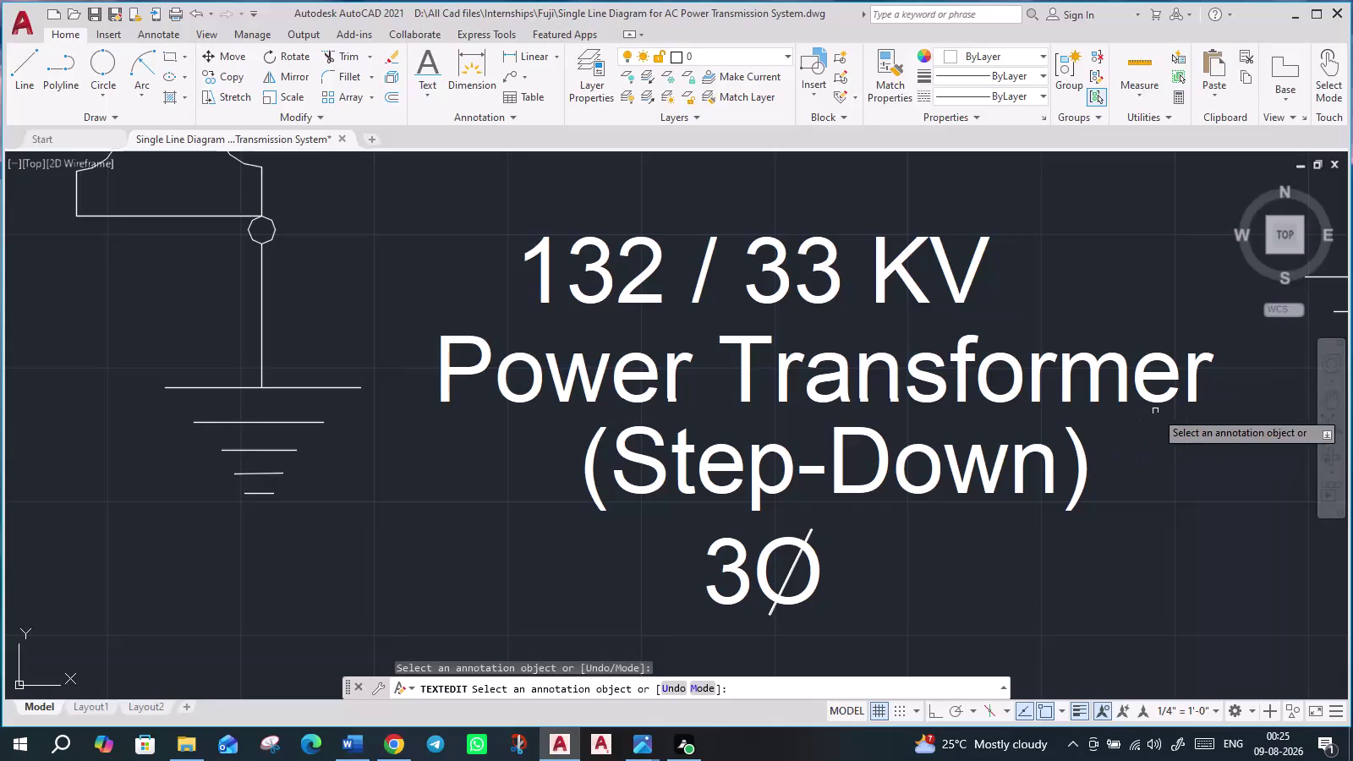
Exit text editing and zoom and pan onto the spare '11/132 KV Power Transformer' label.
scroll(down, 3)
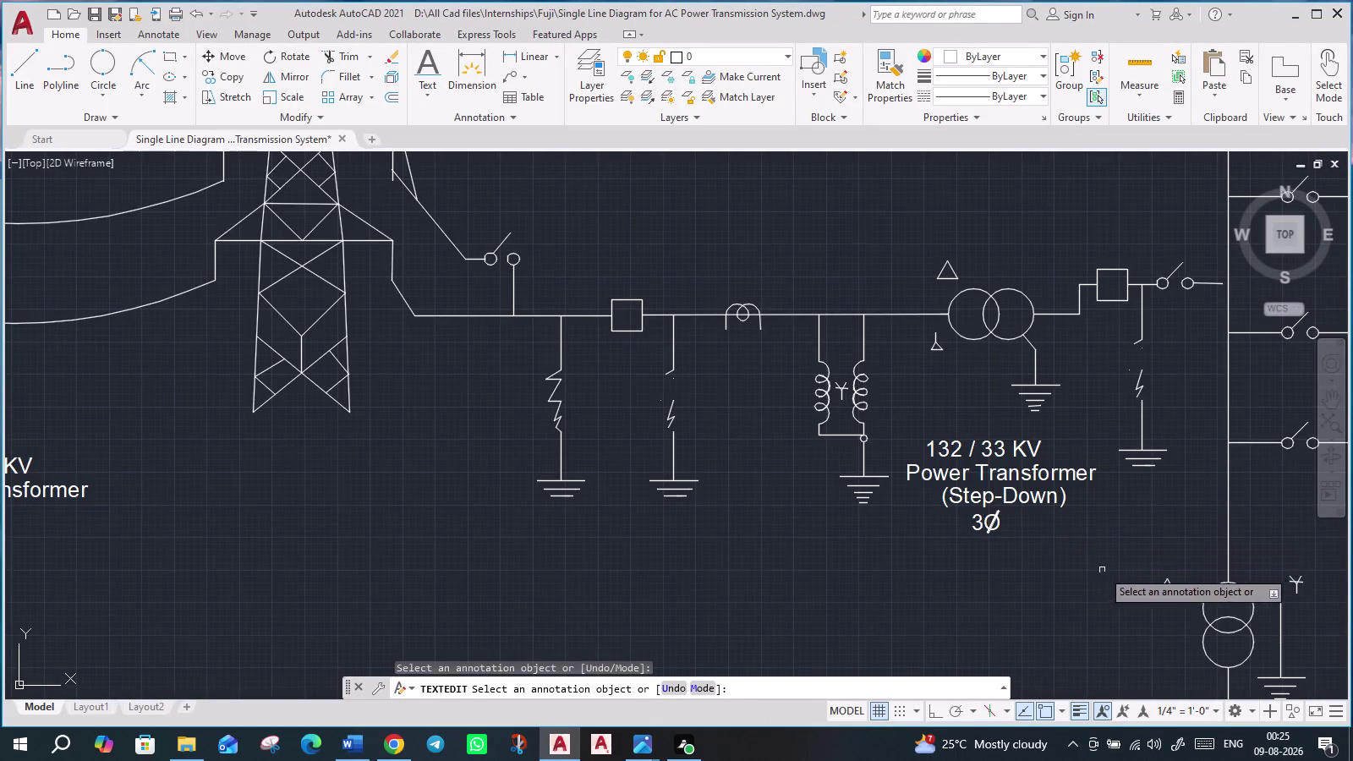
scroll(down, 3)
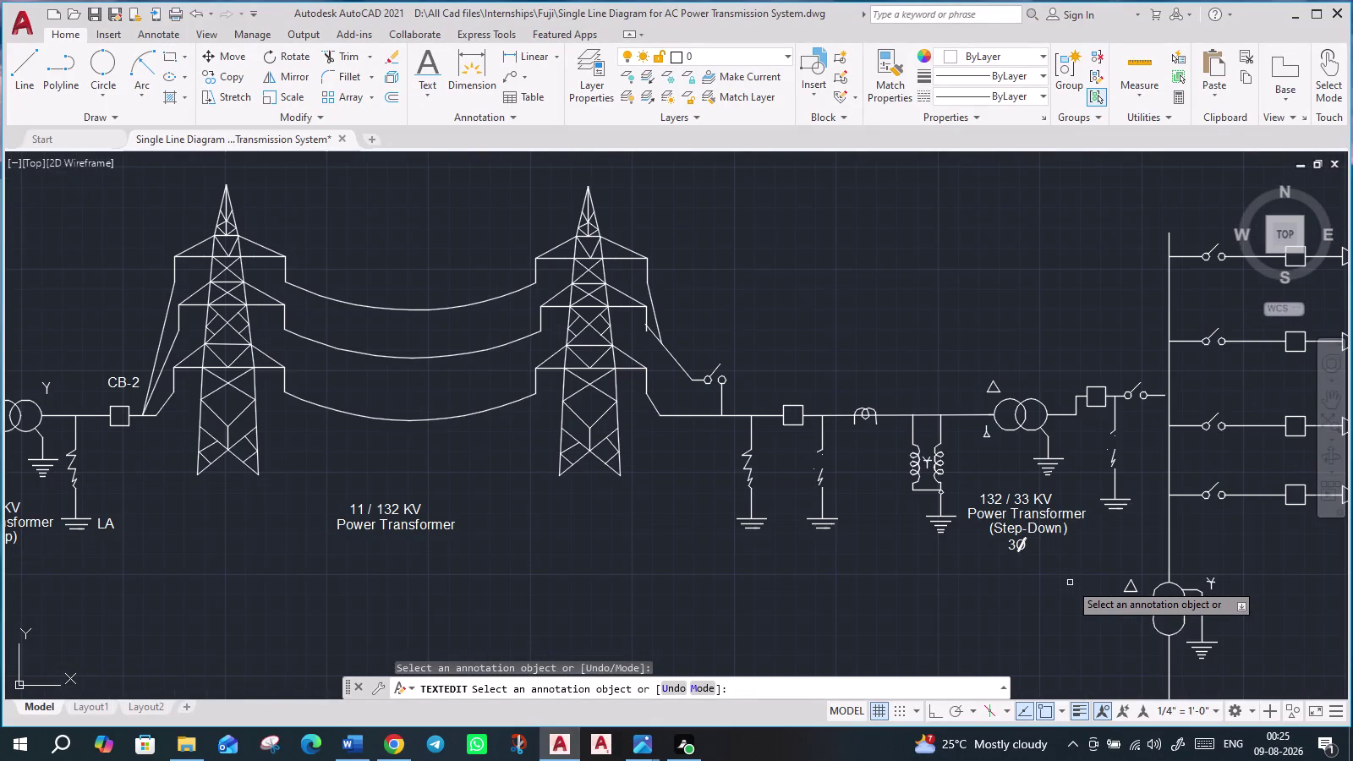
middle_drag(1067, 583, 995, 599)
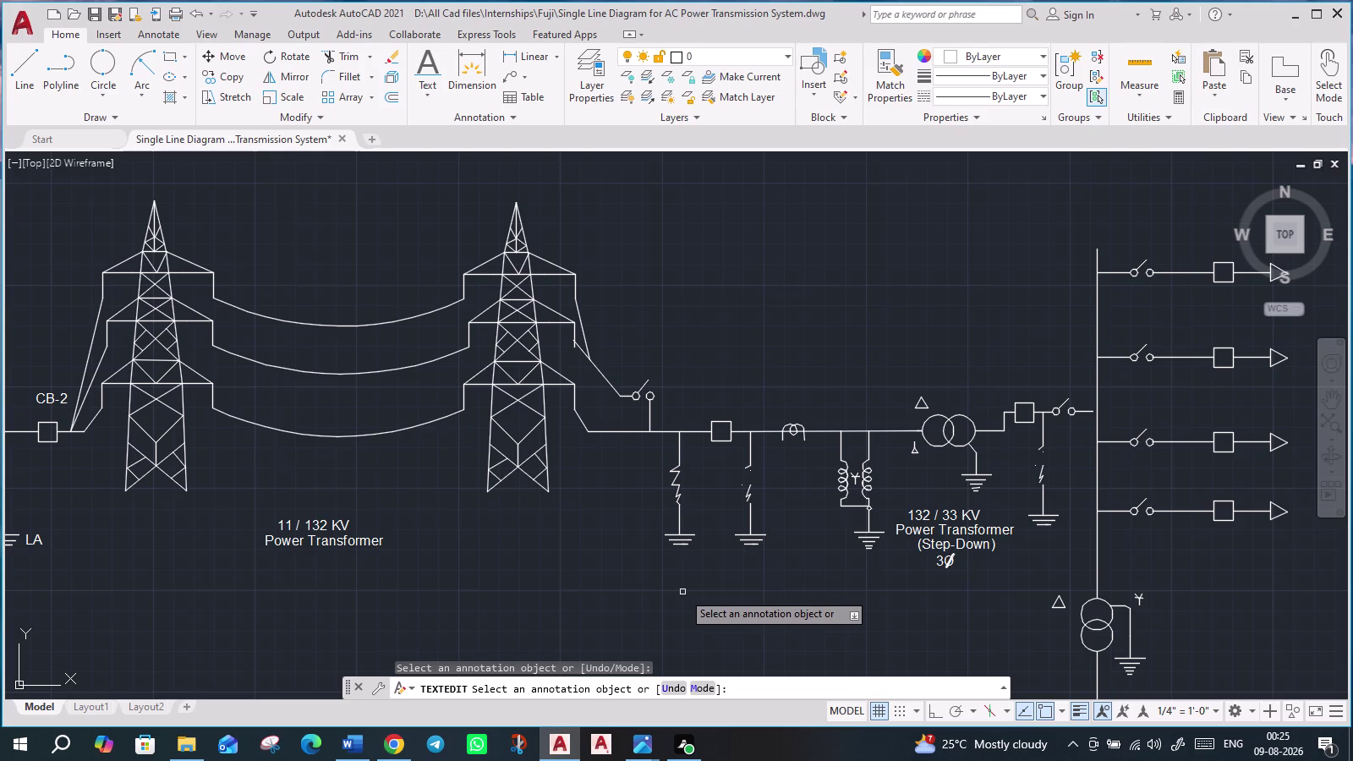
key(Escape)
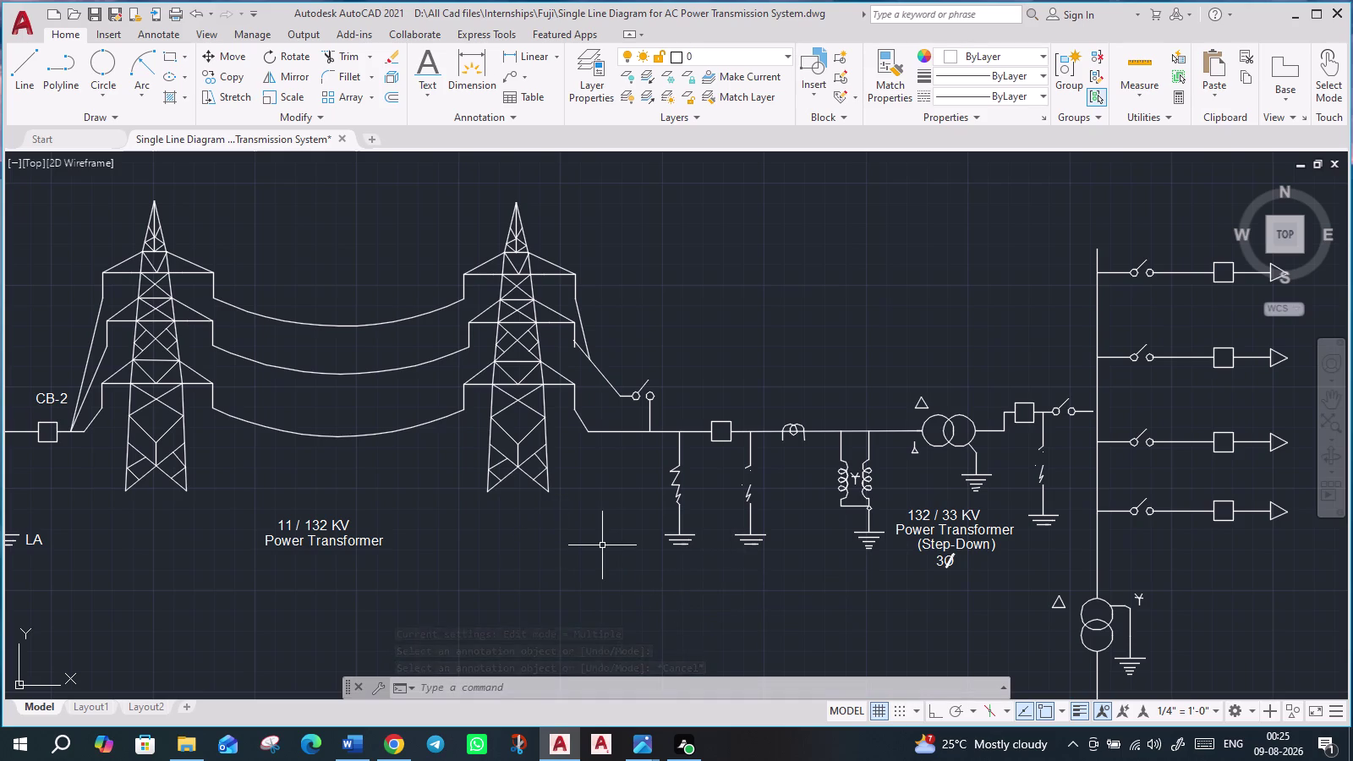
scroll(down, 3)
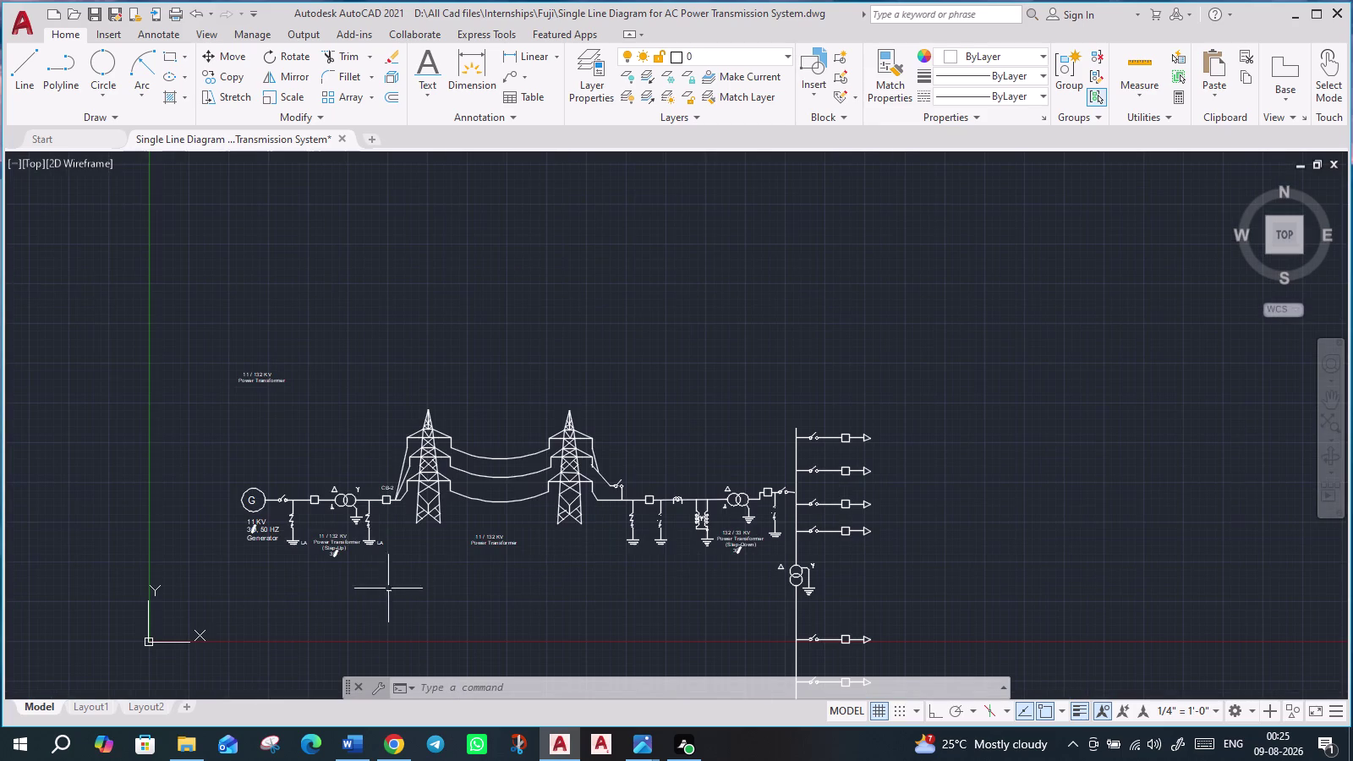
middle_drag(327, 454, 466, 485)
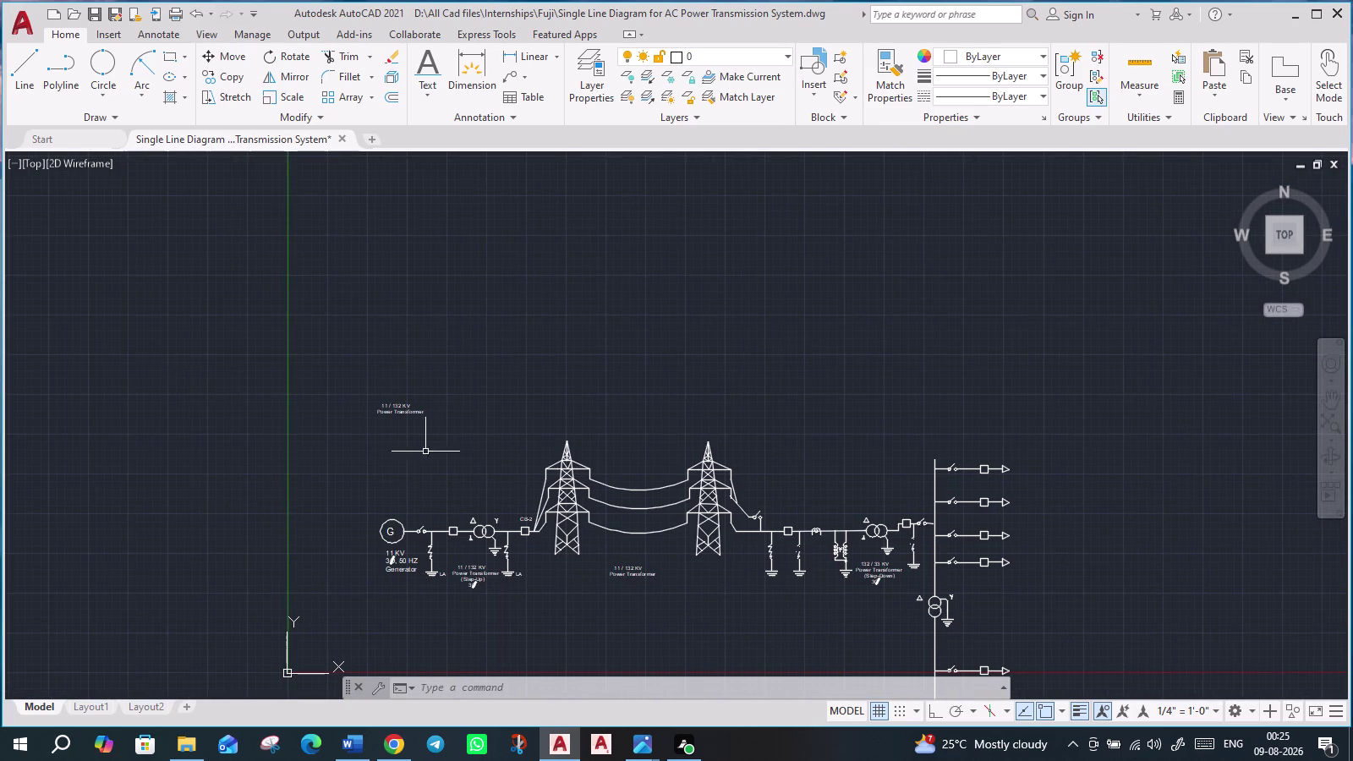
middle_drag(479, 475, 568, 481)
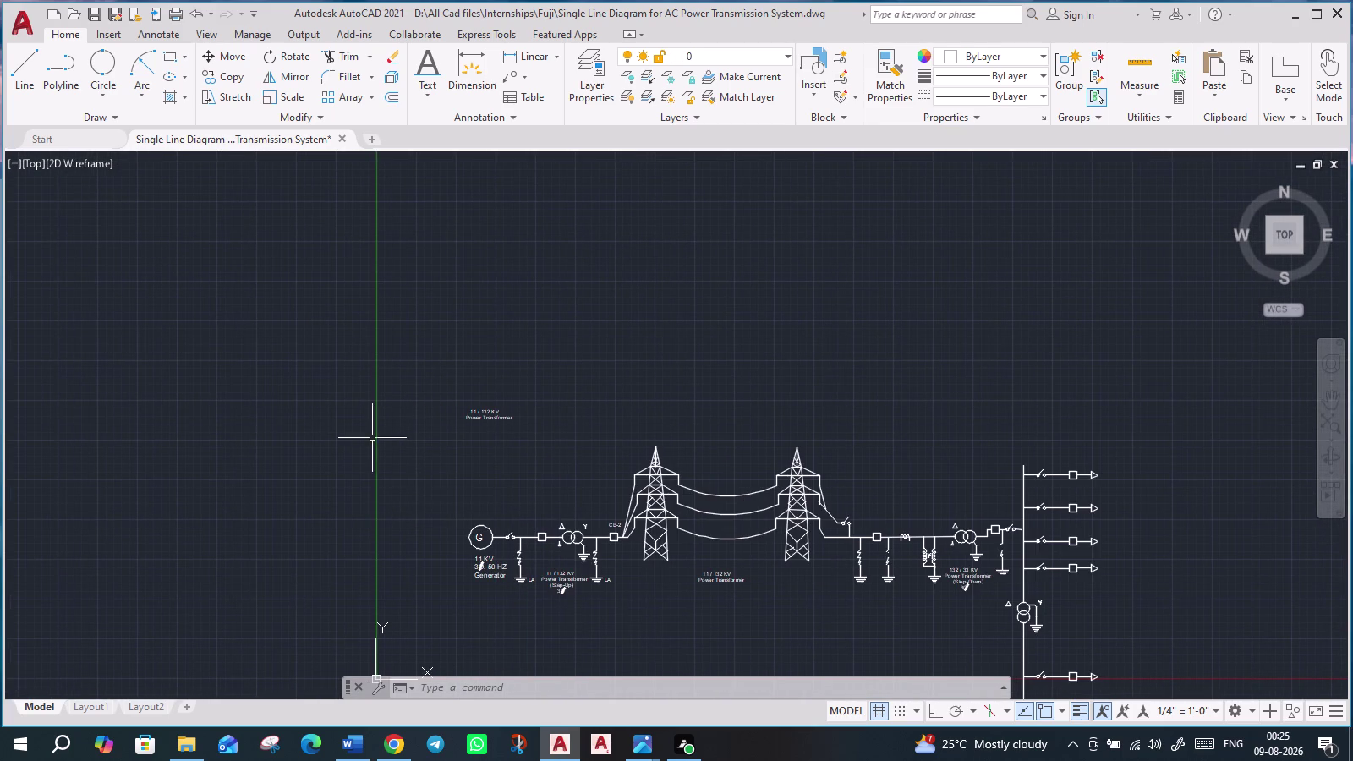
scroll(up, 3)
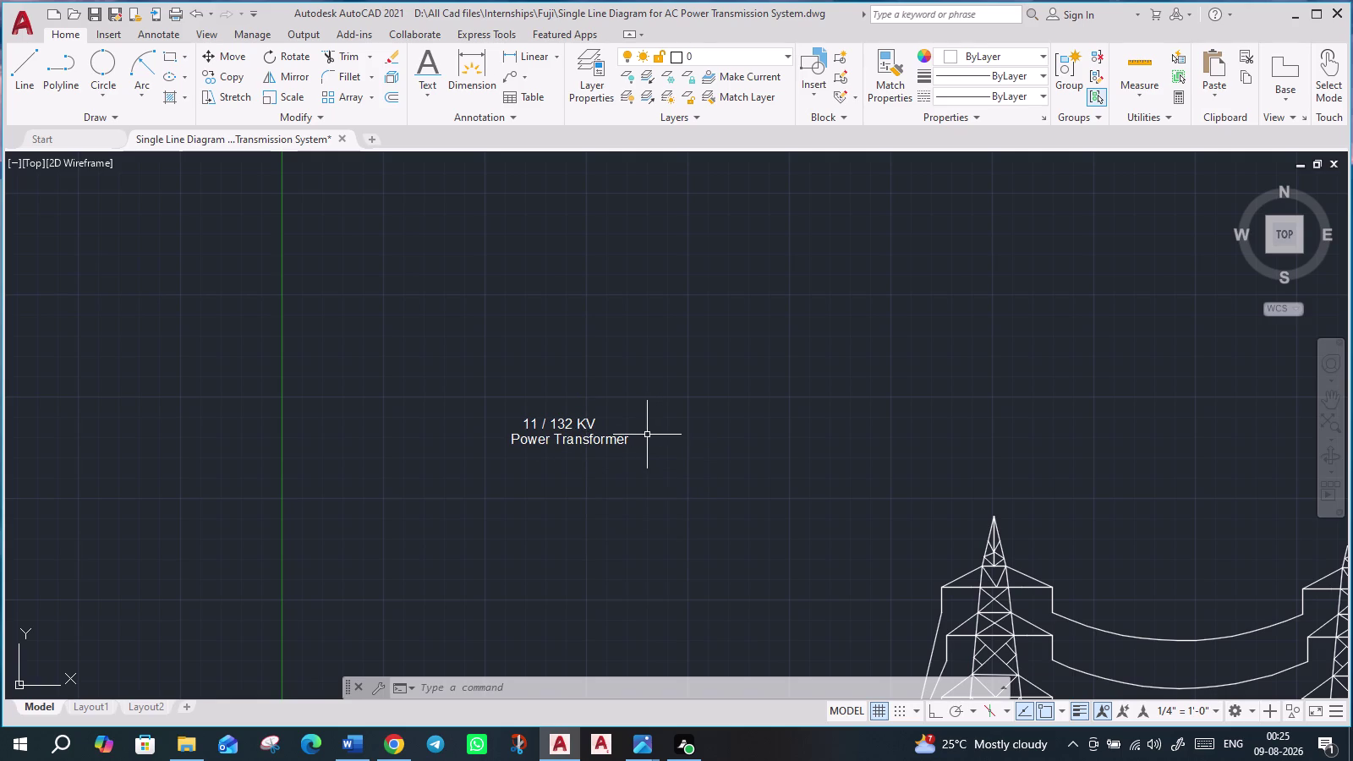
scroll(up, 3)
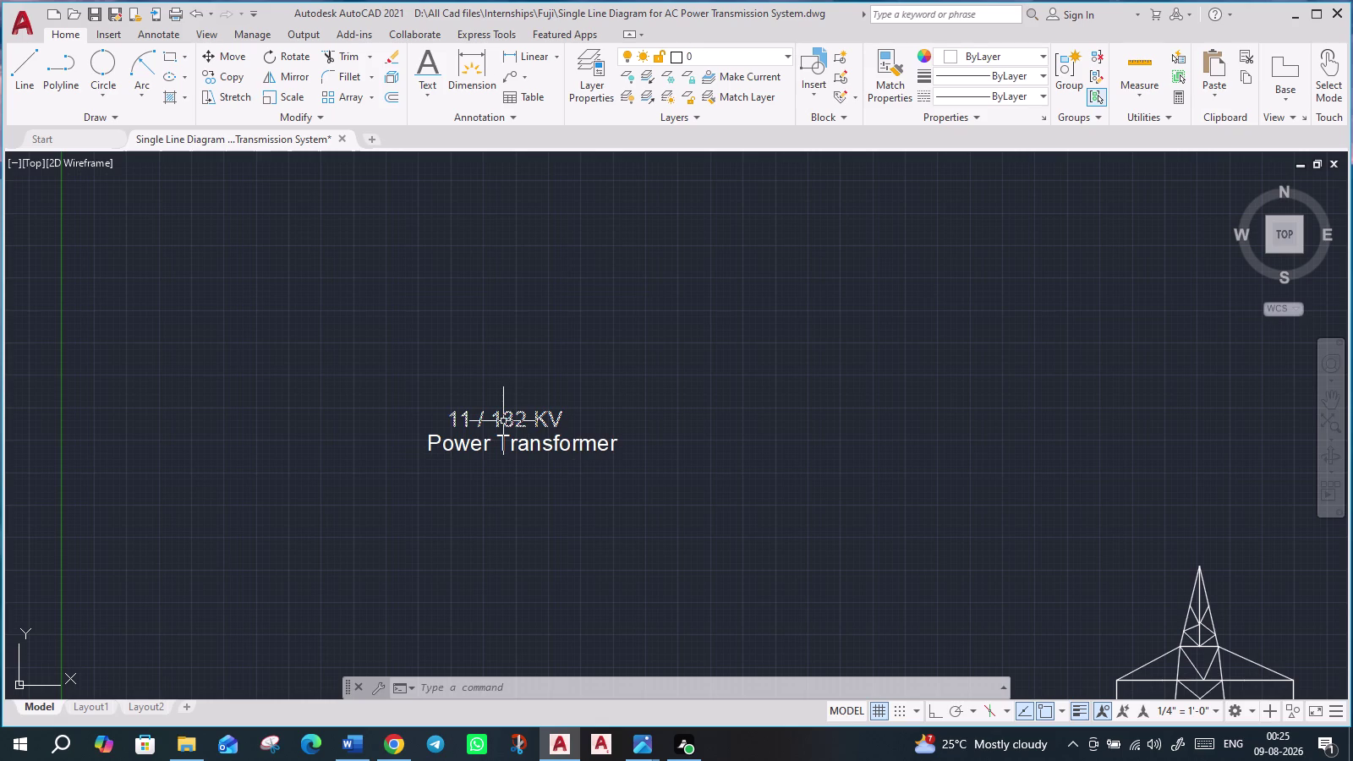
Change the label's first line to 'GENERATION'.
double_click(503, 421)
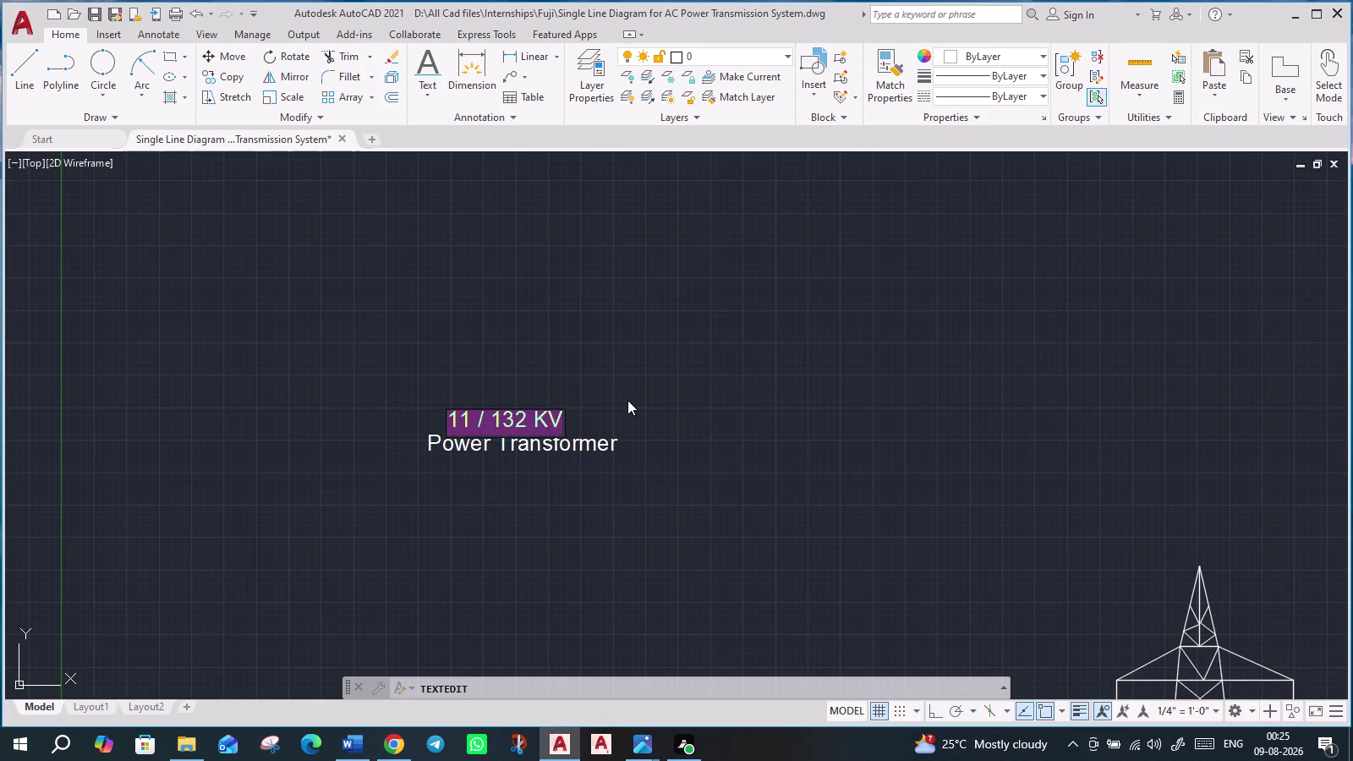
text(ENERA)
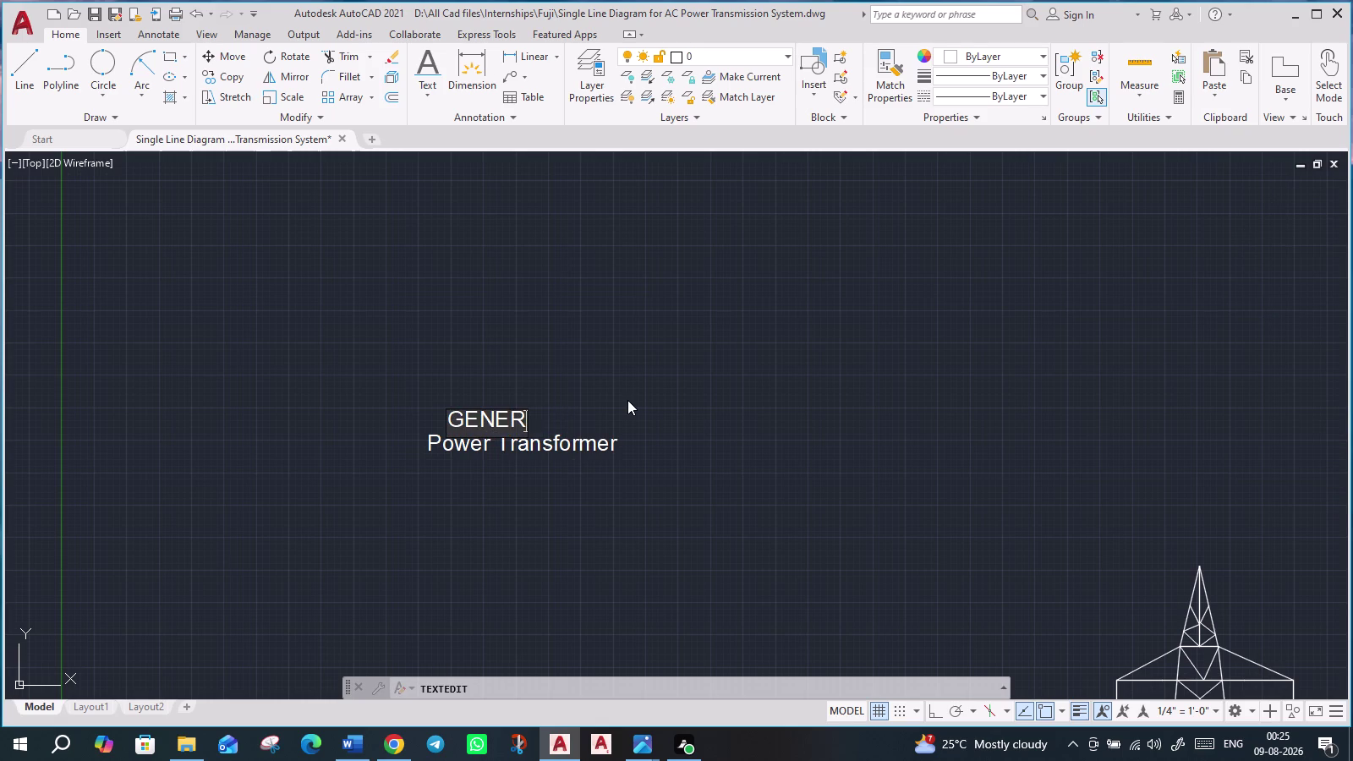
text(TION)
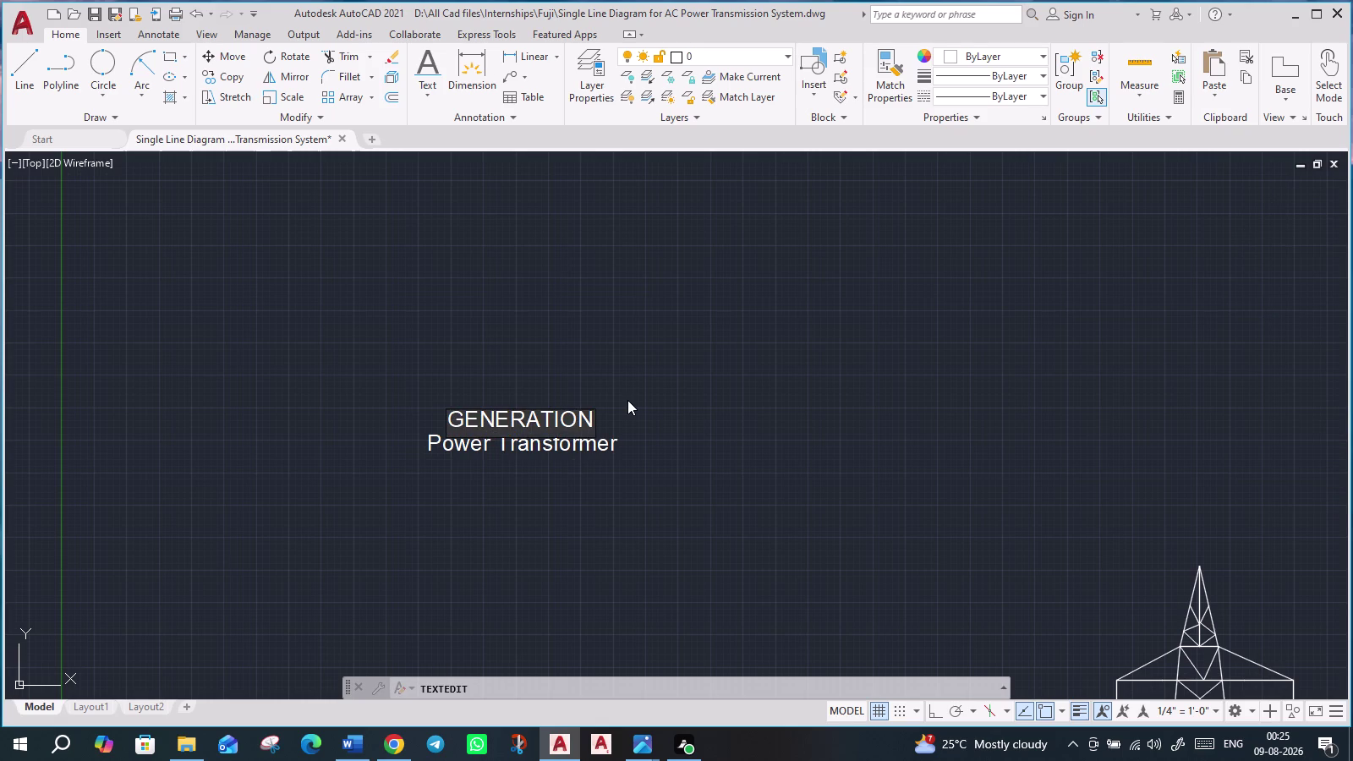
click(545, 449)
Replace 'Power Transformer' on the second line with '11 KV'.
double_click(549, 445)
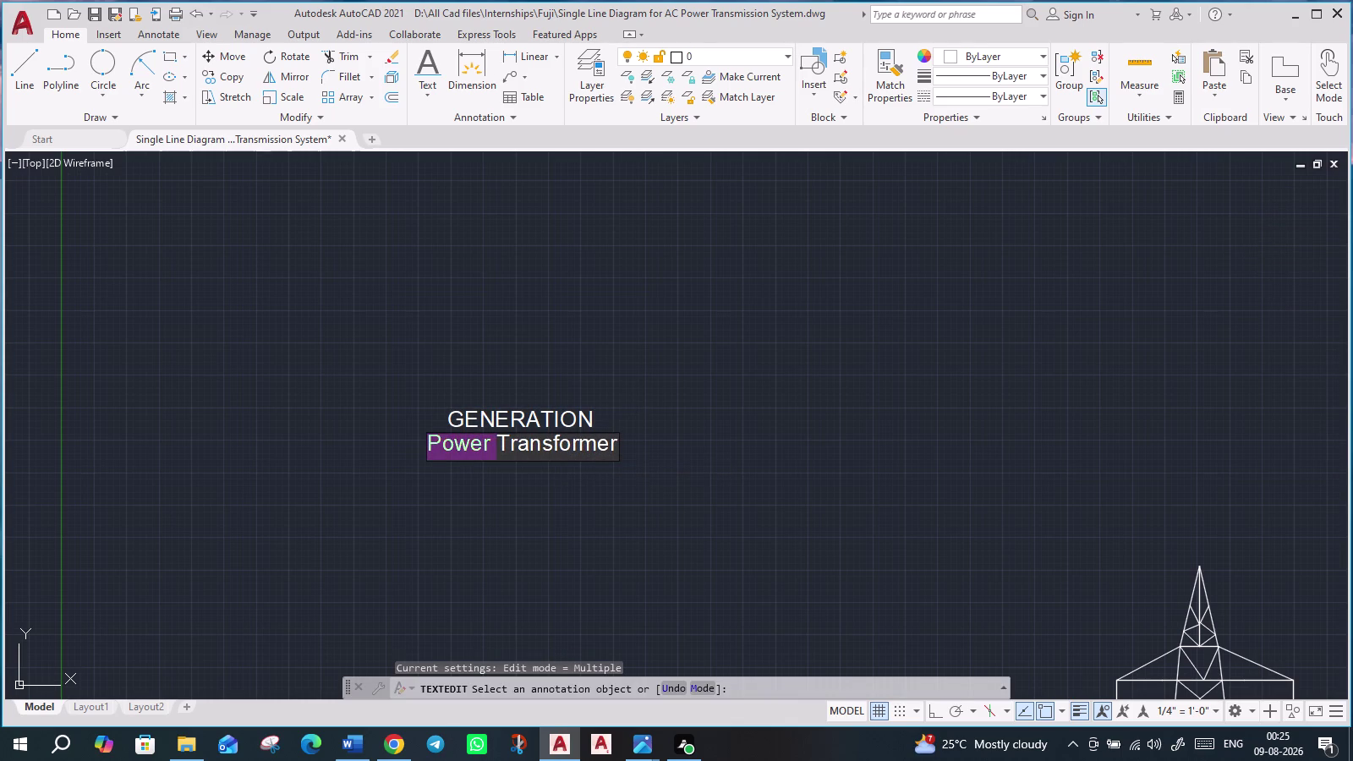
double_click(565, 447)
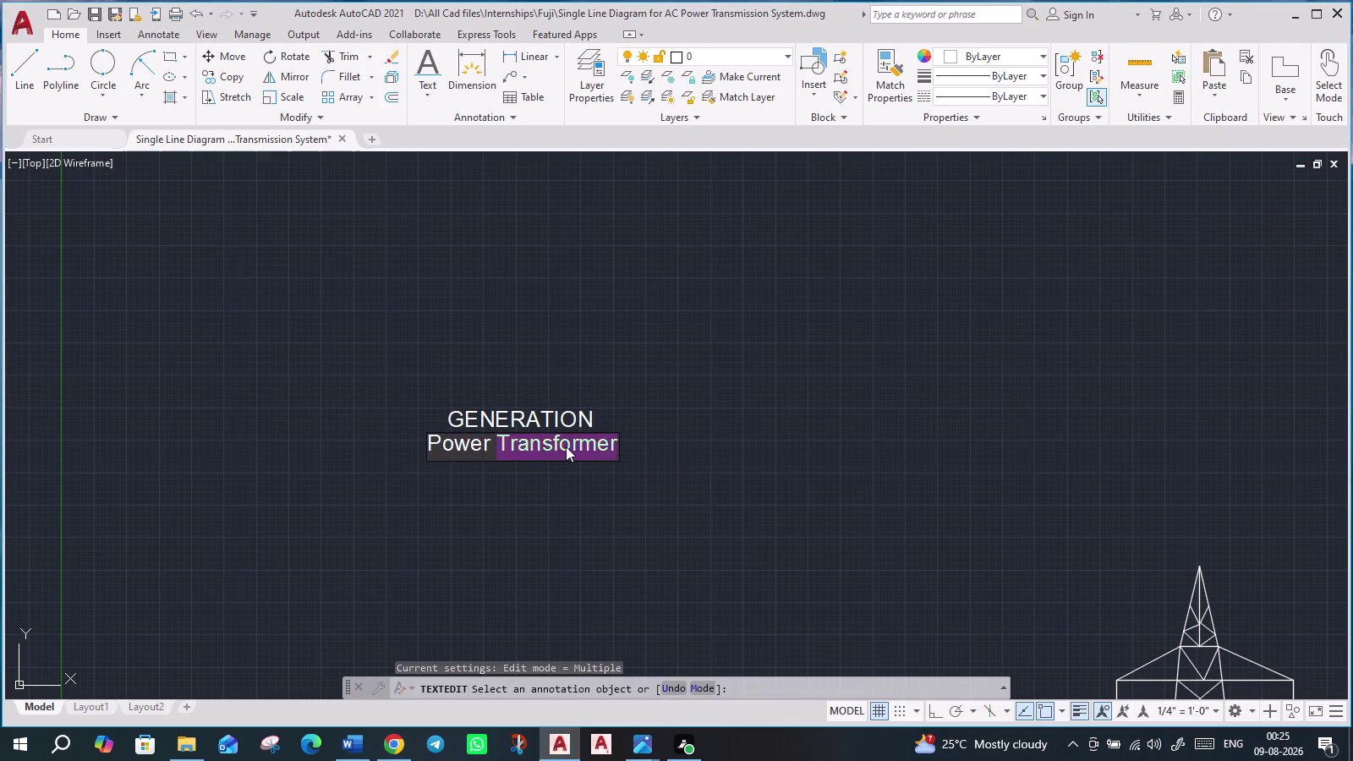
key(BackSpace)
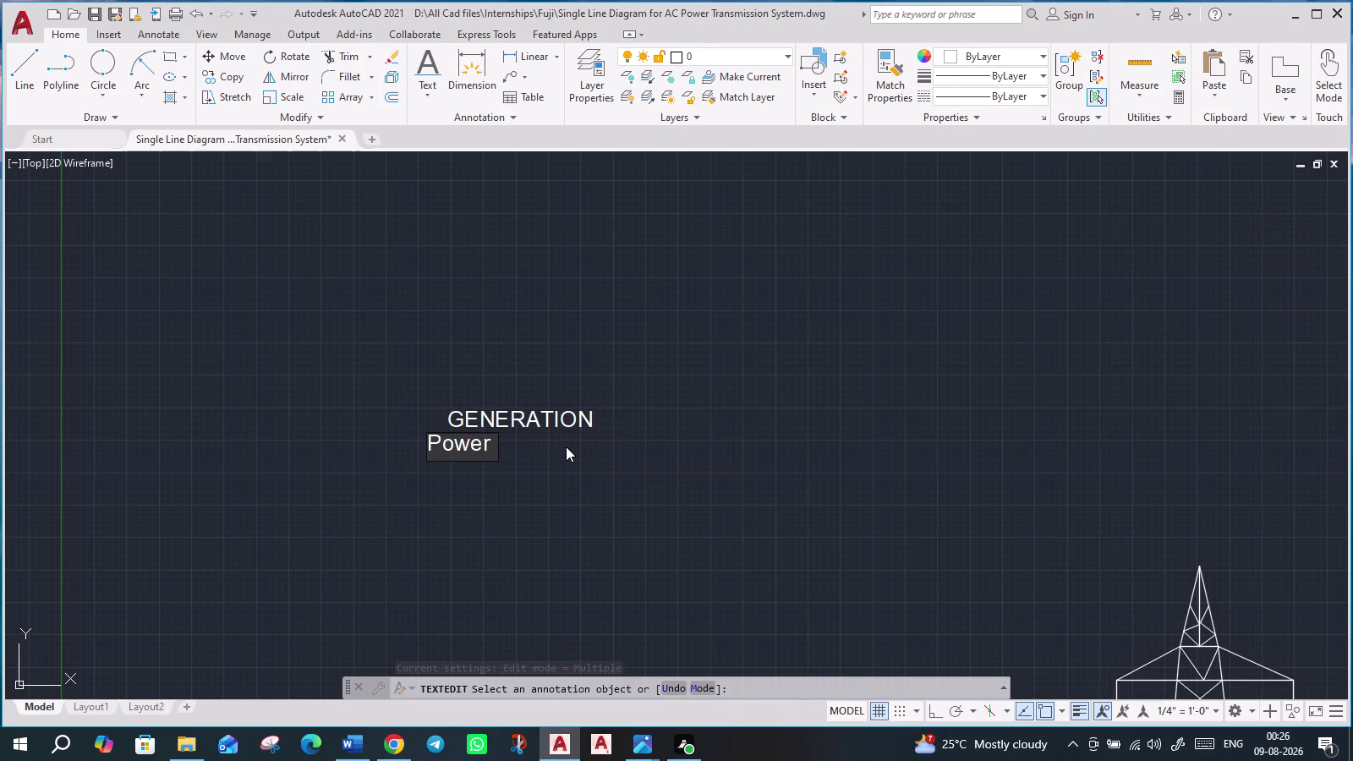
key(BackSpace)
key(BackSpace)
key(BackSpace)
key(BackSpace)
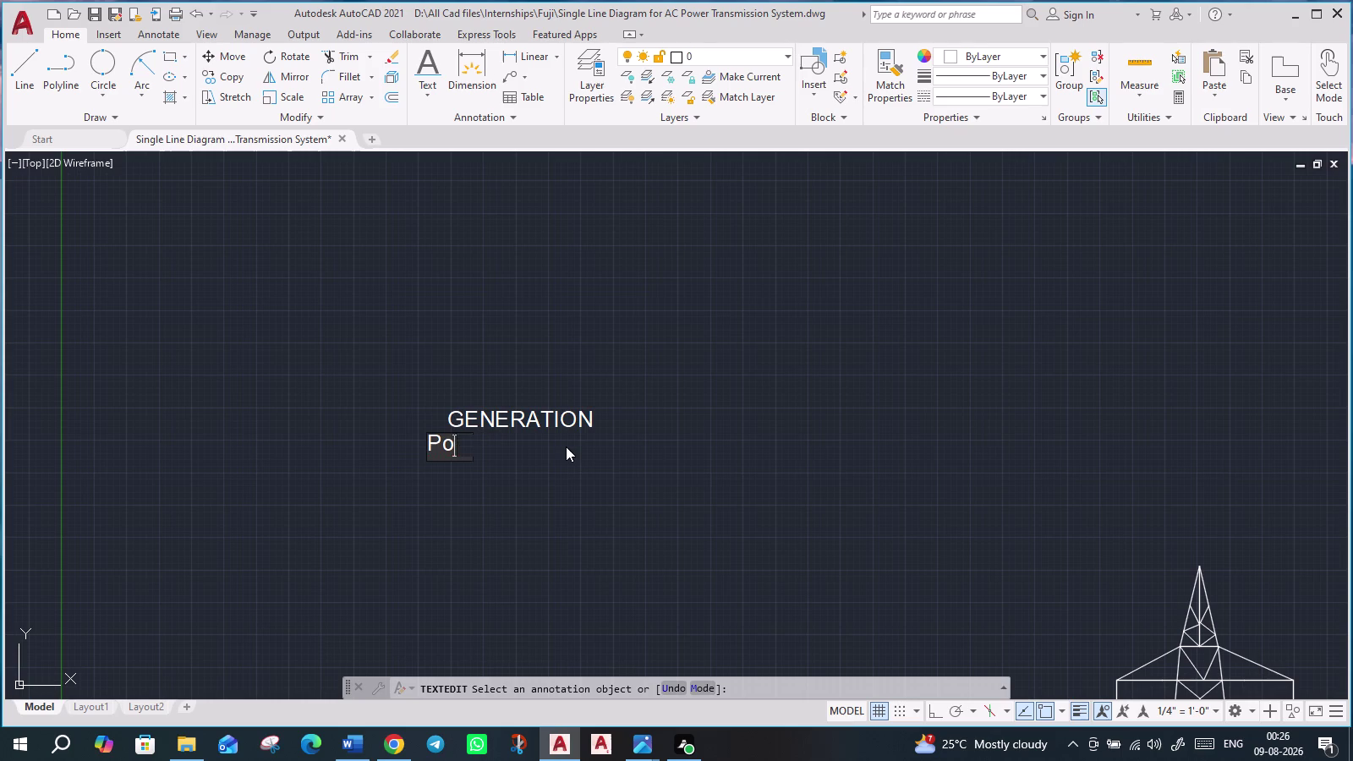
key(BackSpace)
key(BackSpace)
text(11K)
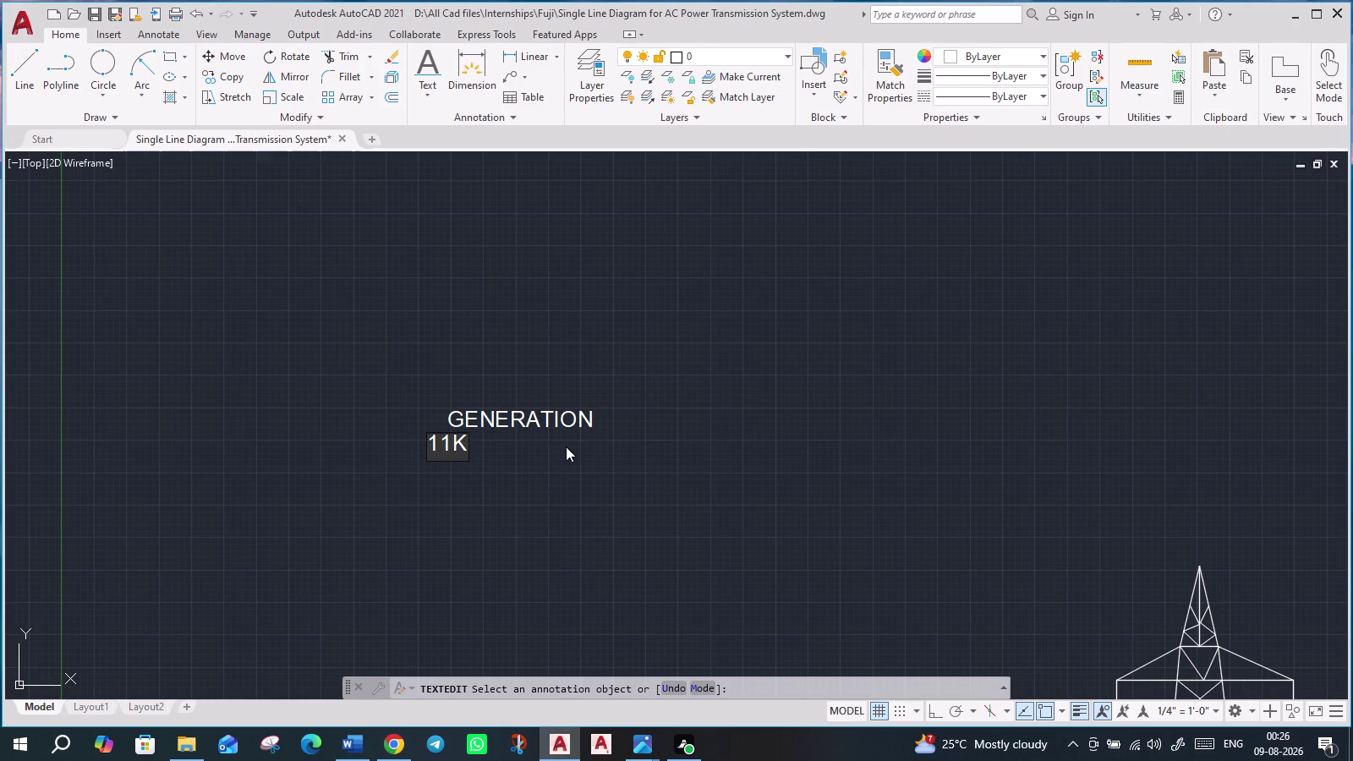
text(V)
key(Left)
key(Left)
key(Left)
key(Right)
key(space)
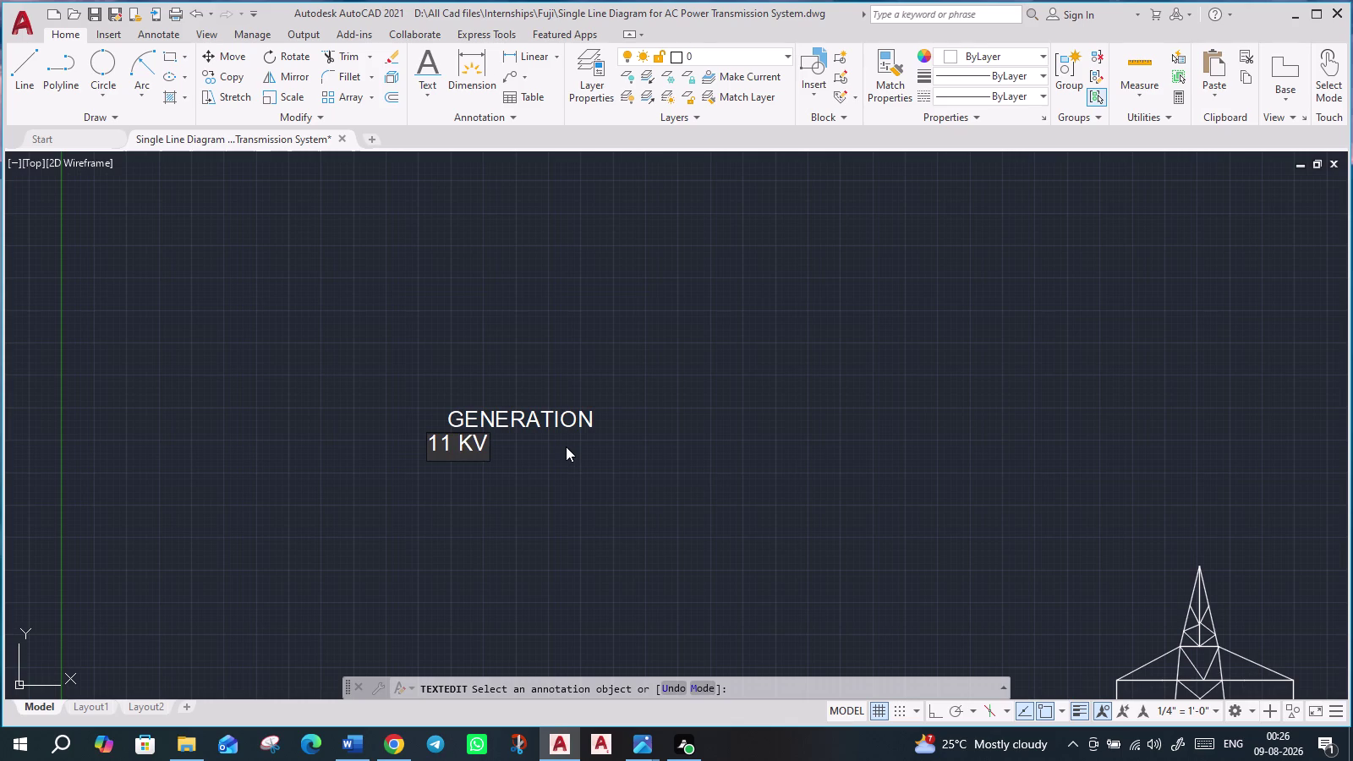
Confirm the 11 KV edit, leave text editing and select the 11 KV text.
key(Return)
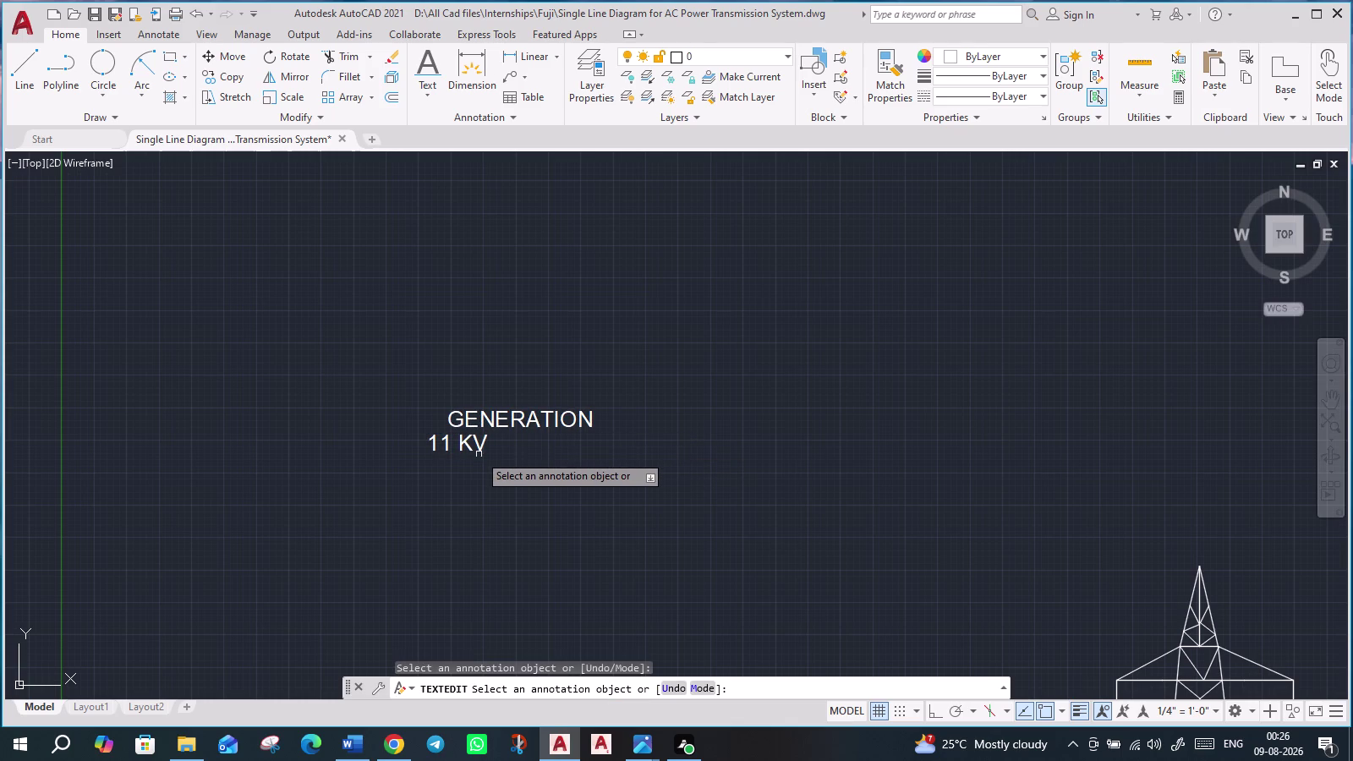
click(481, 447)
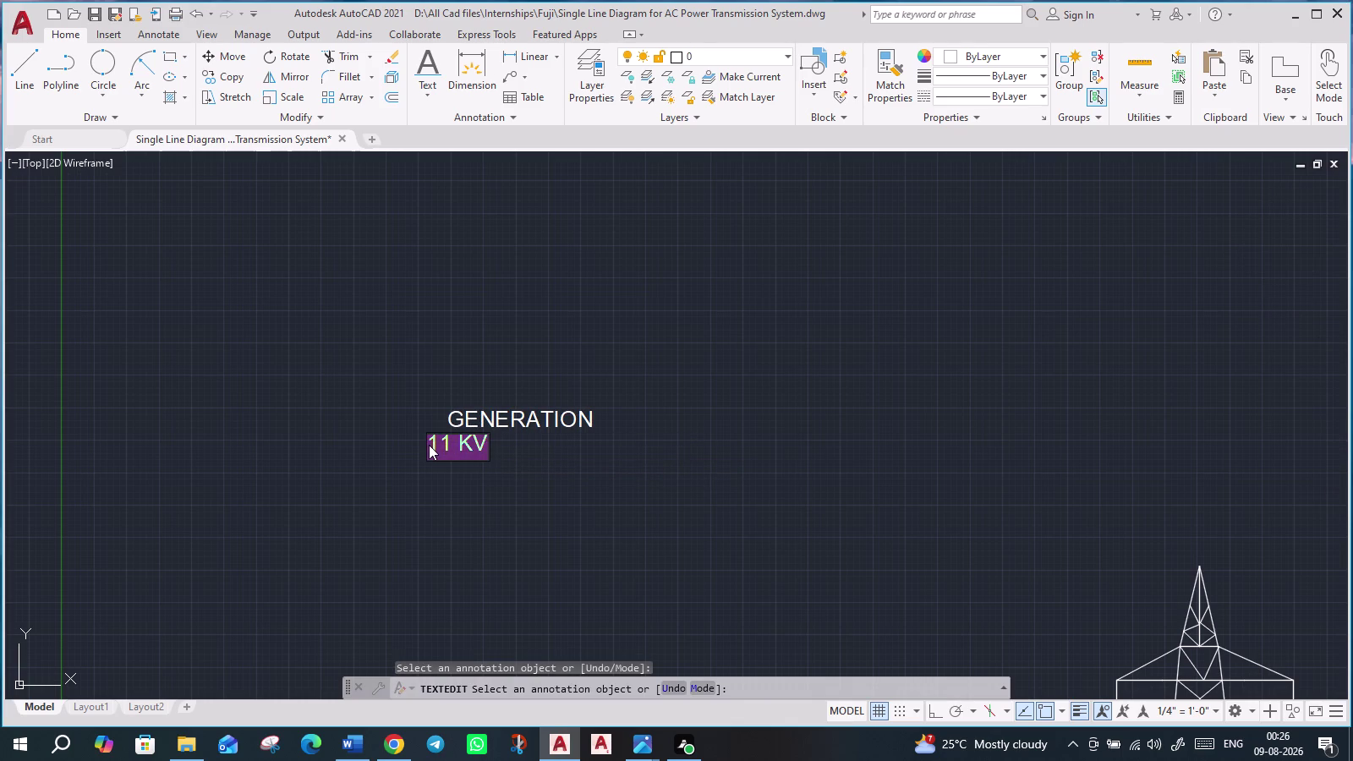
key(Escape)
key(Escape)
click(443, 438)
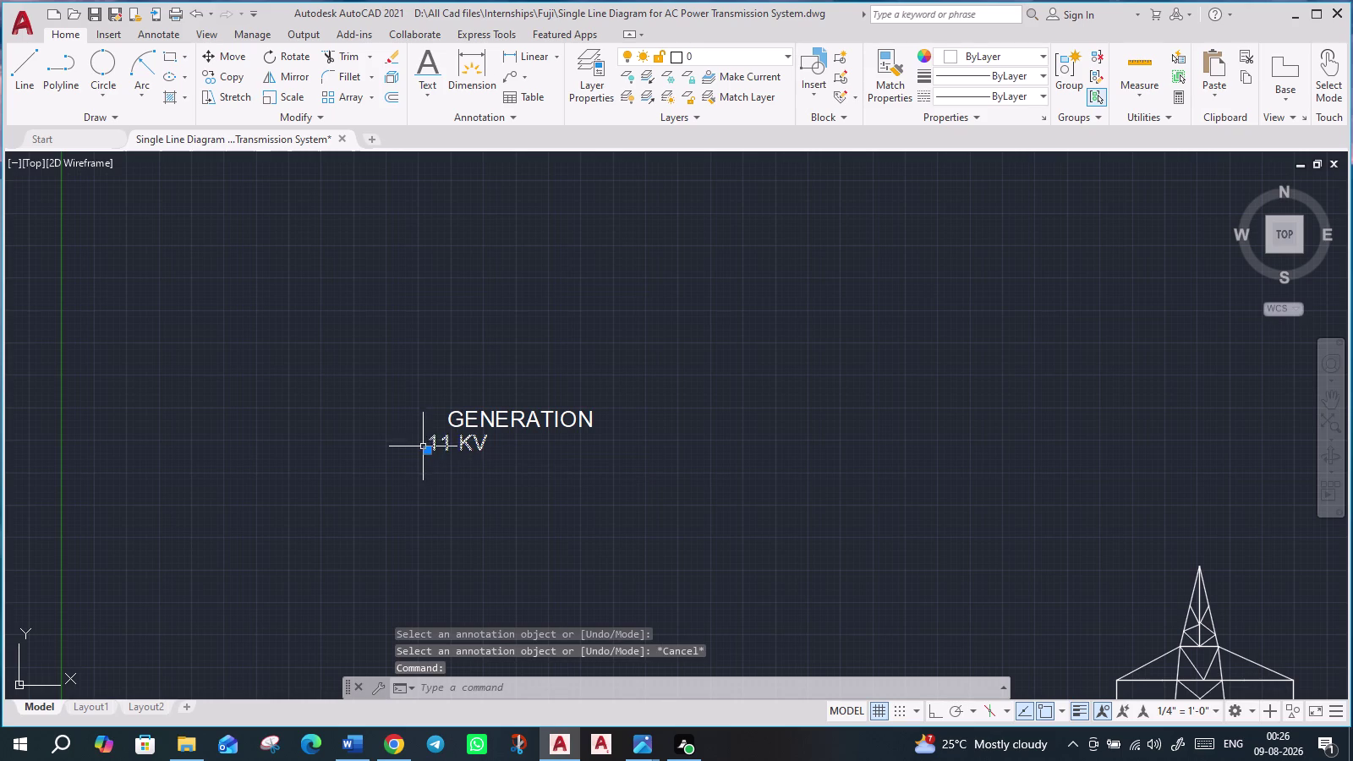
Centre the 11 KV line under GENERATION and window-select both label lines.
click(426, 449)
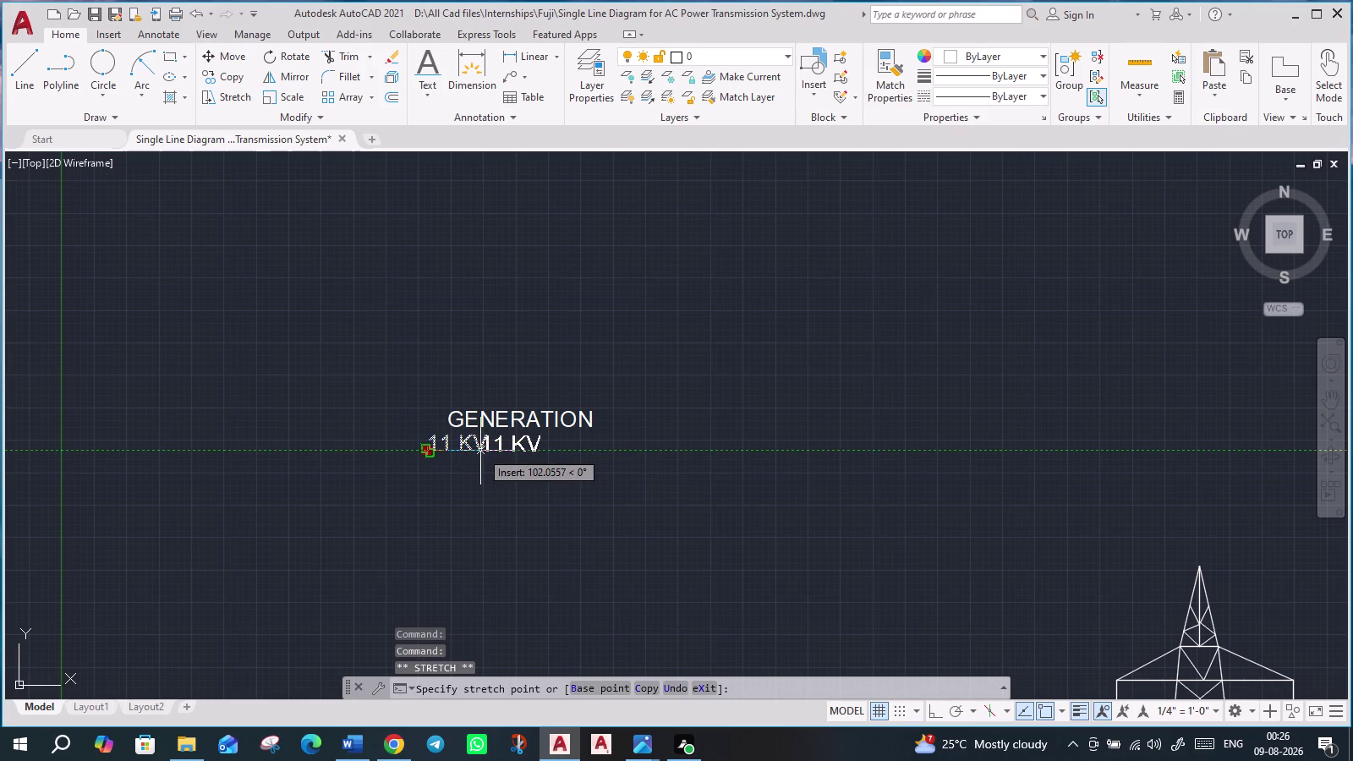
click(481, 450)
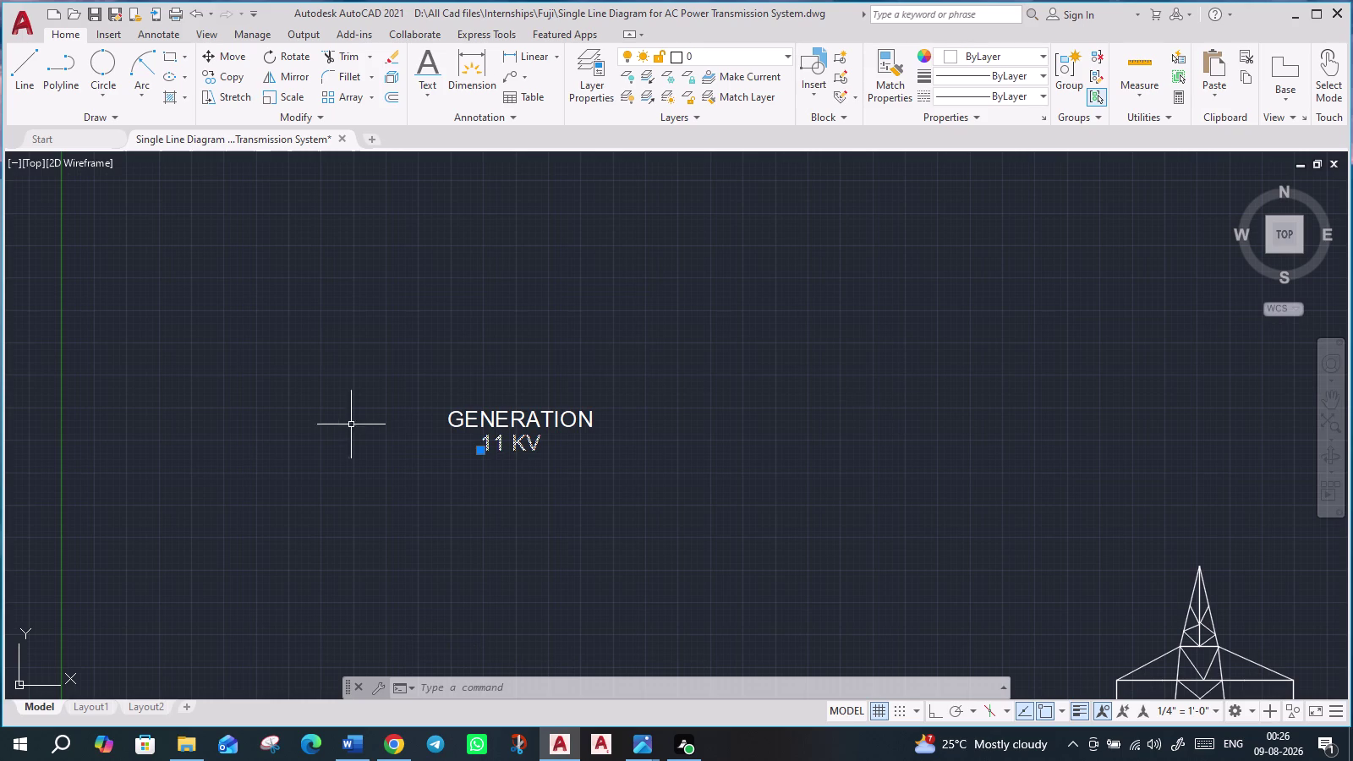
key(Escape)
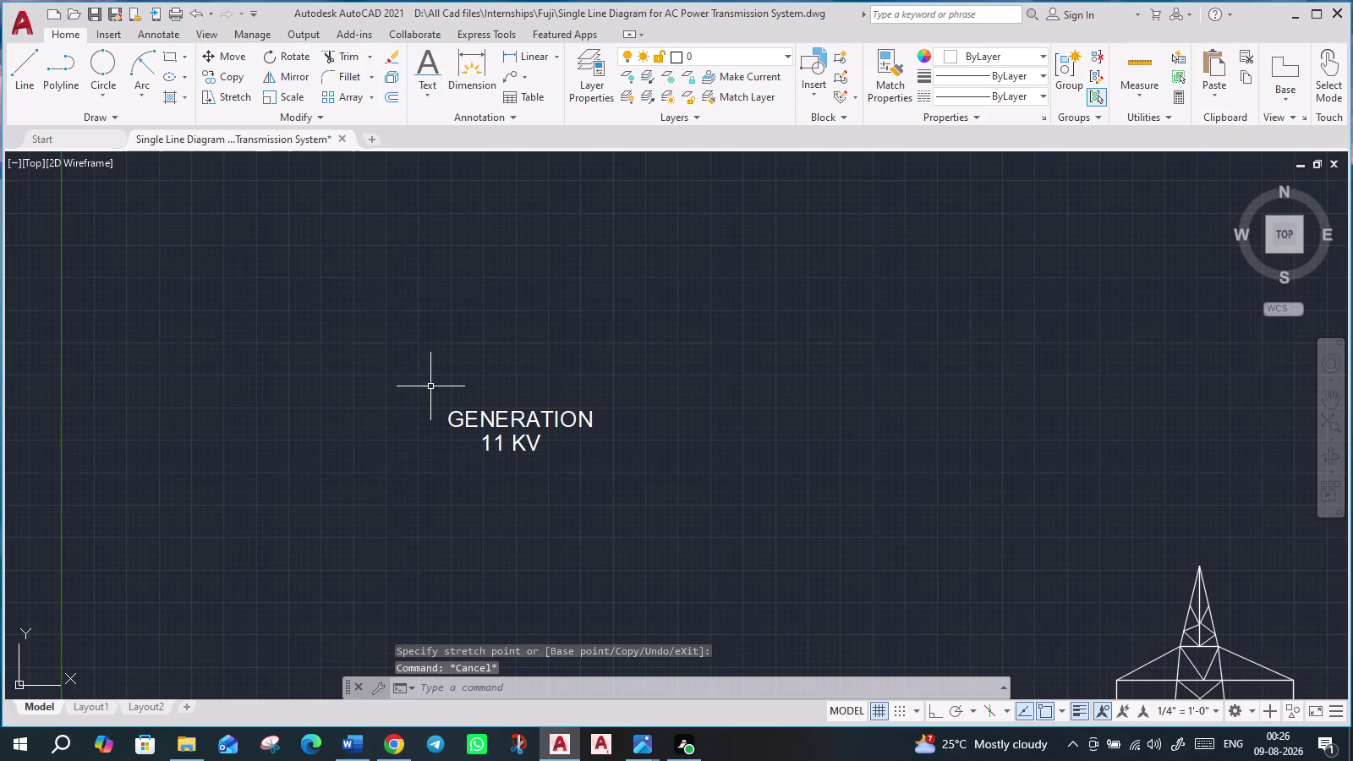
click(432, 390)
click(624, 469)
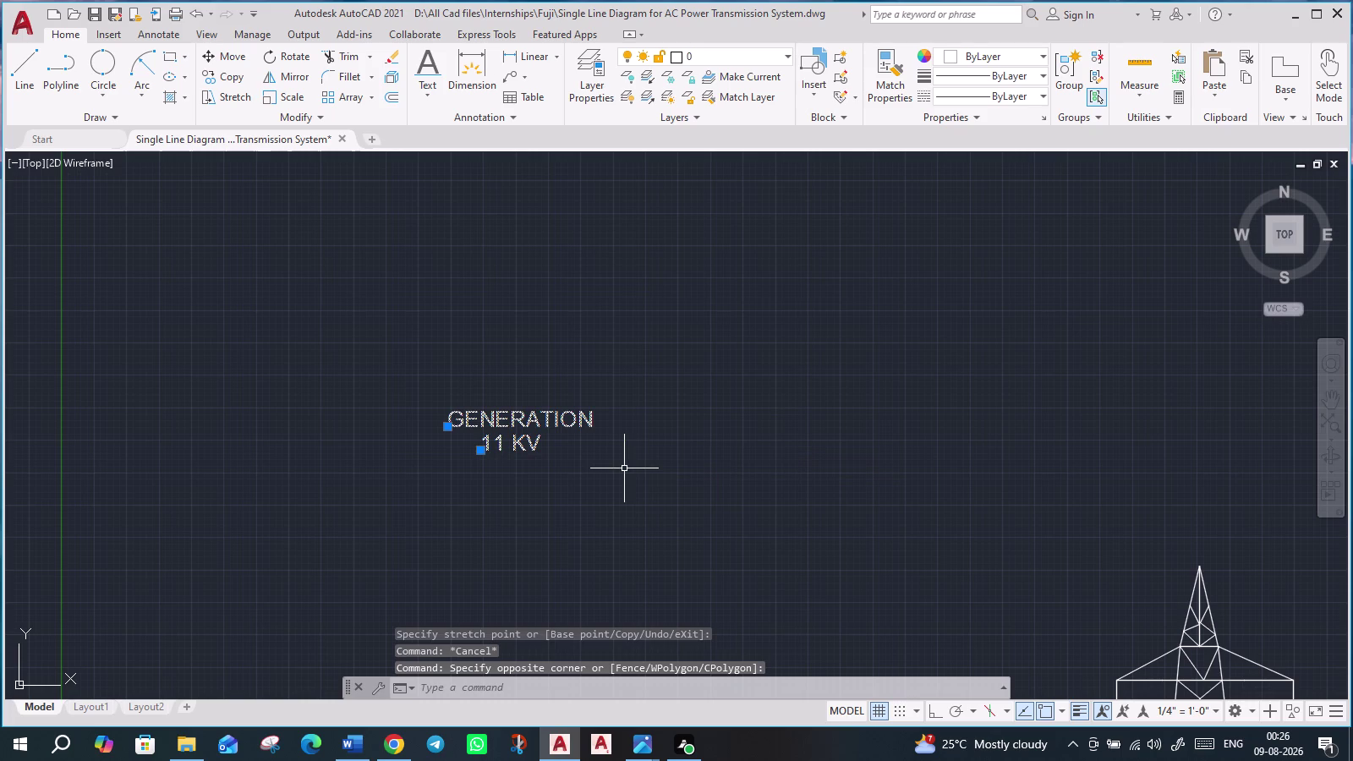
Copy the GENERATION 11 KV label four times in a horizontal row with Ortho on.
text(CO)
key(Return)
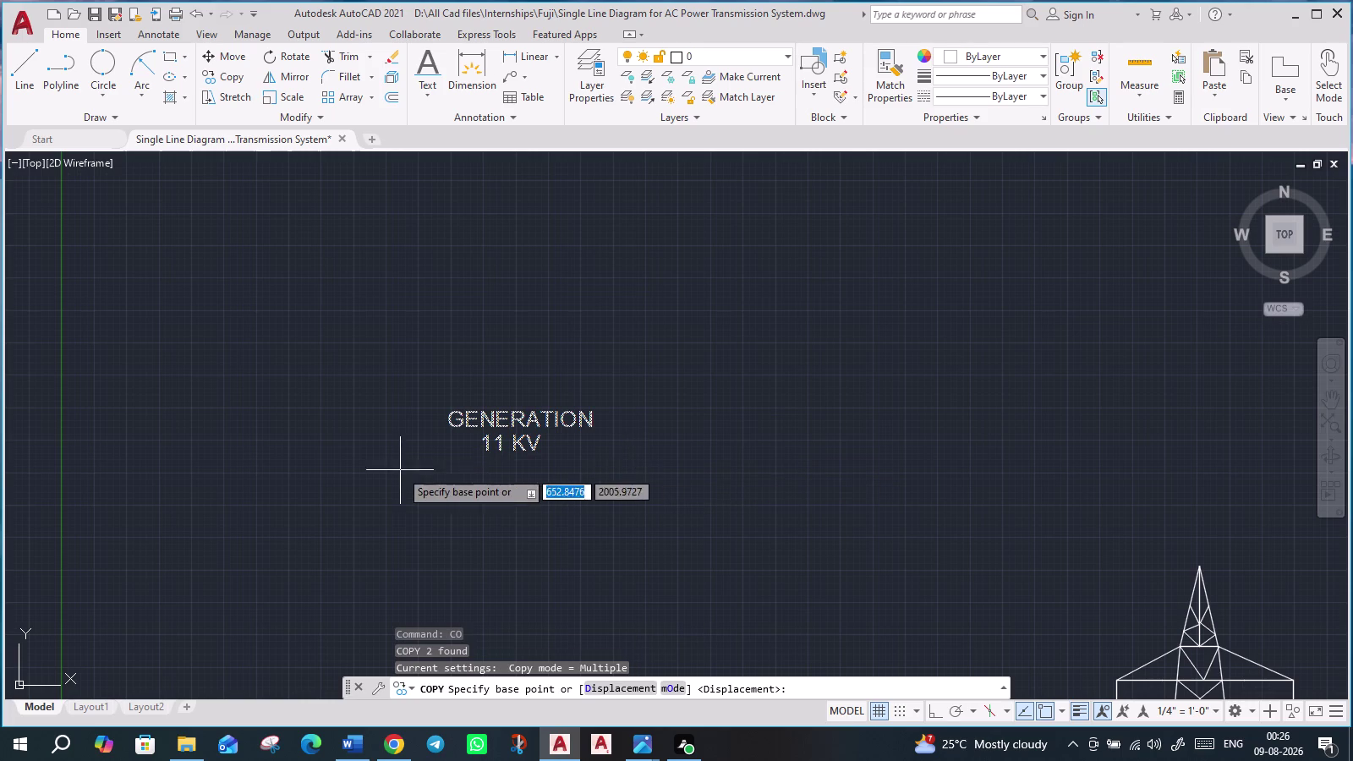
click(444, 413)
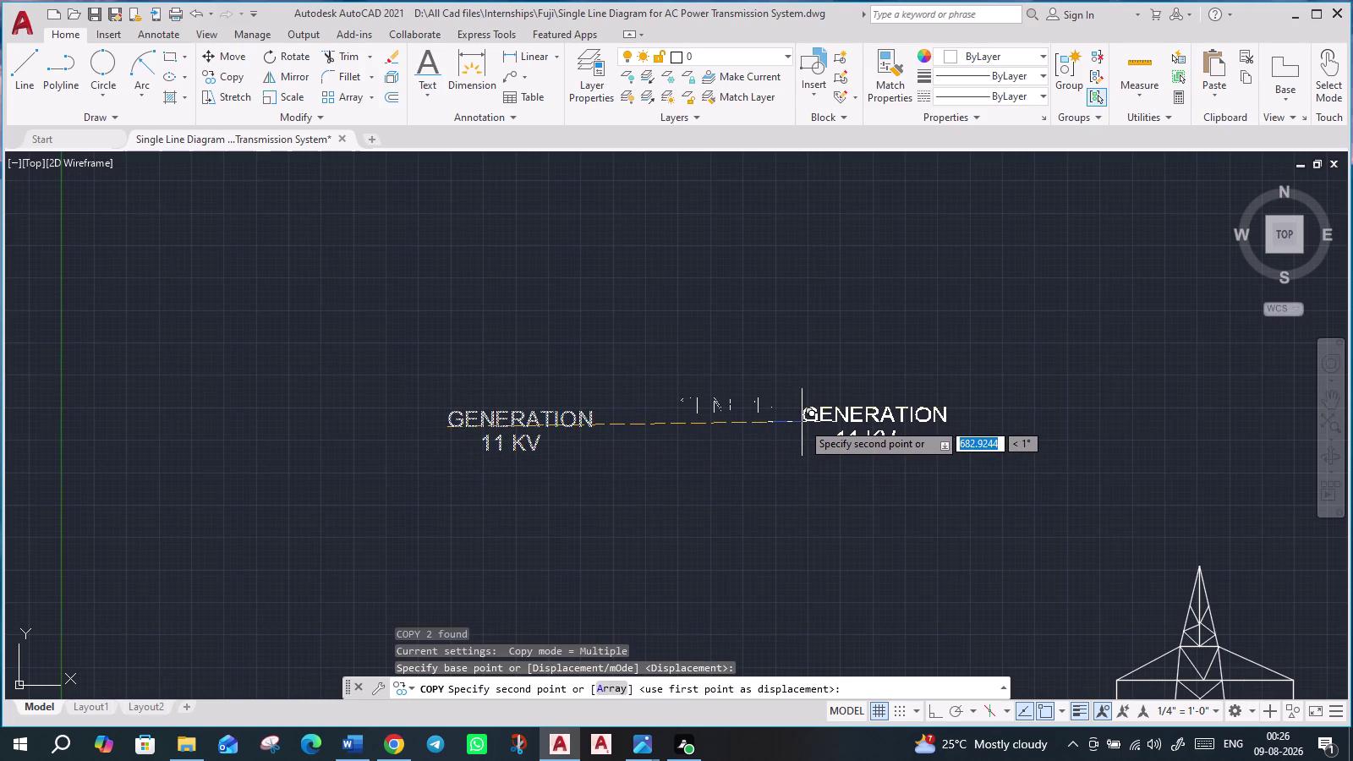
scroll(down, 3)
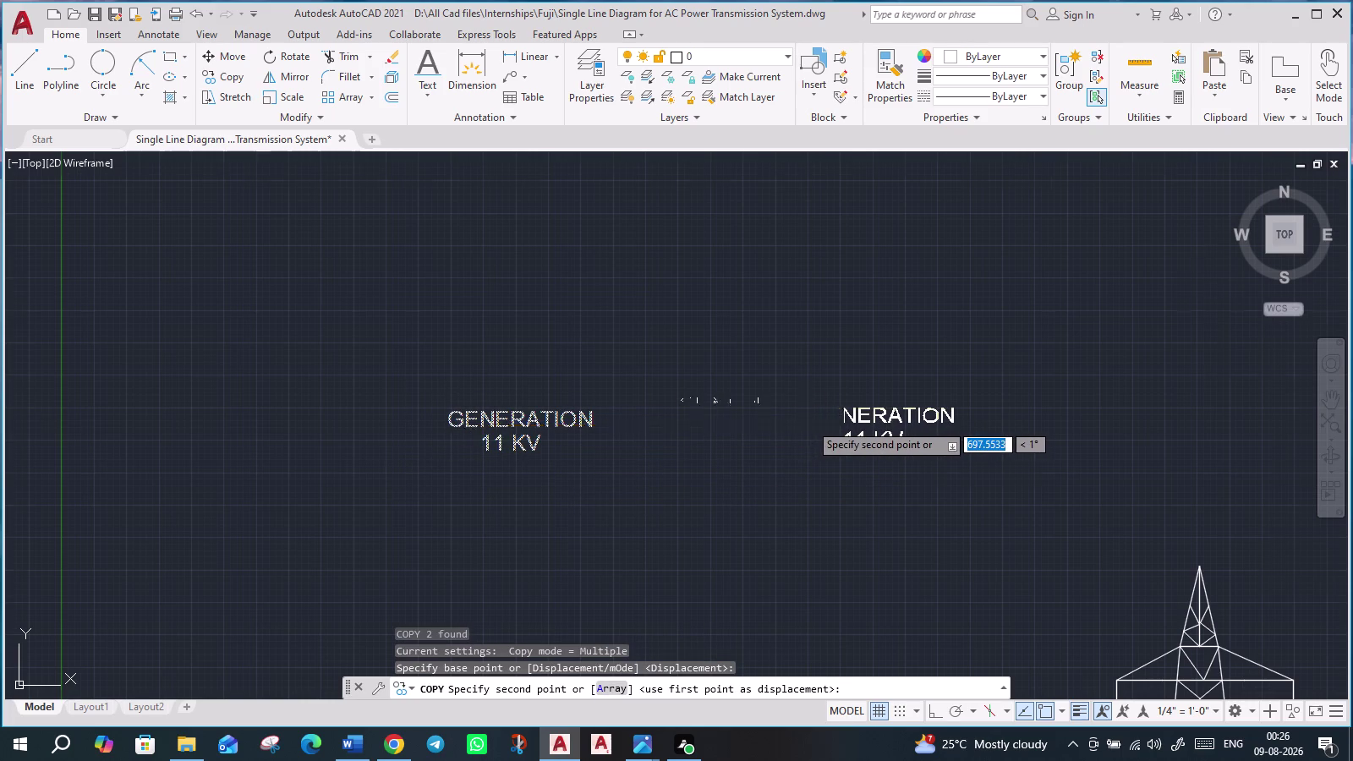
scroll(down, 3)
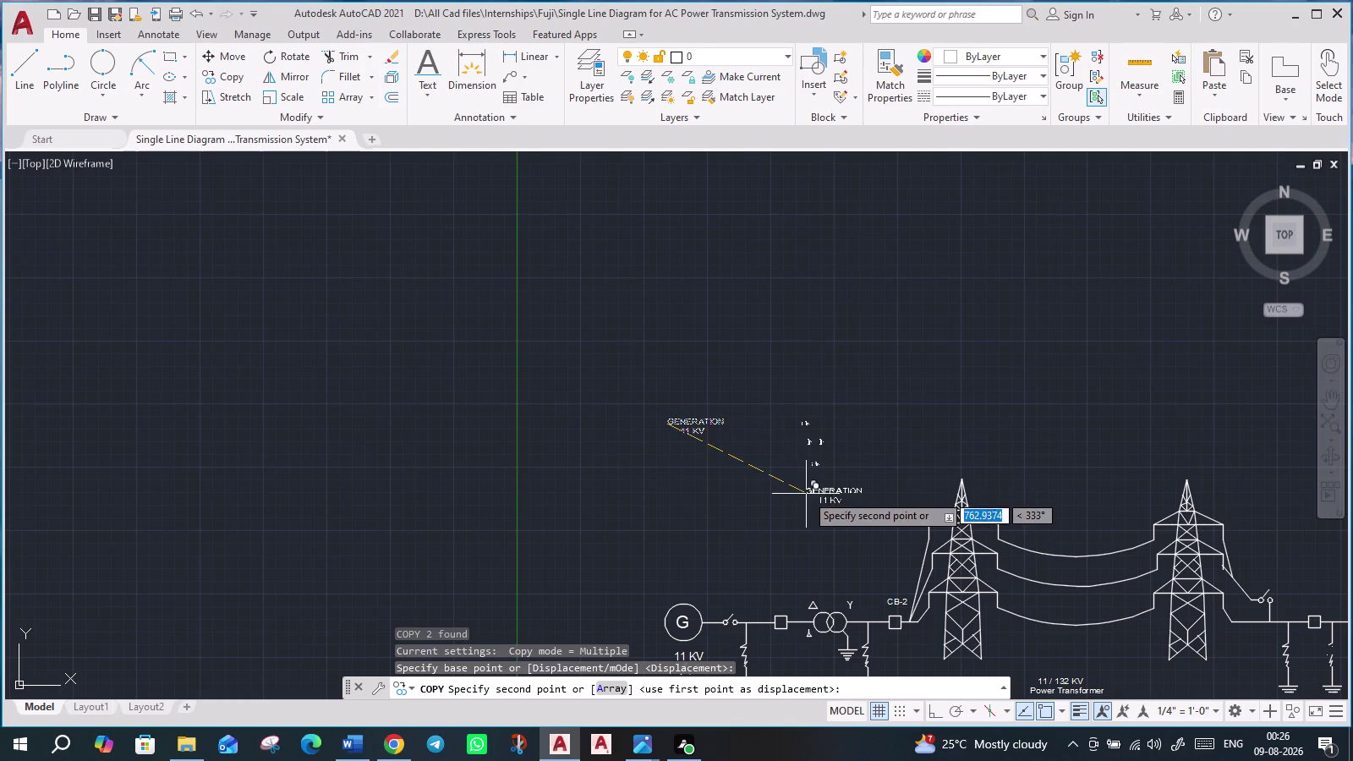
key(F8)
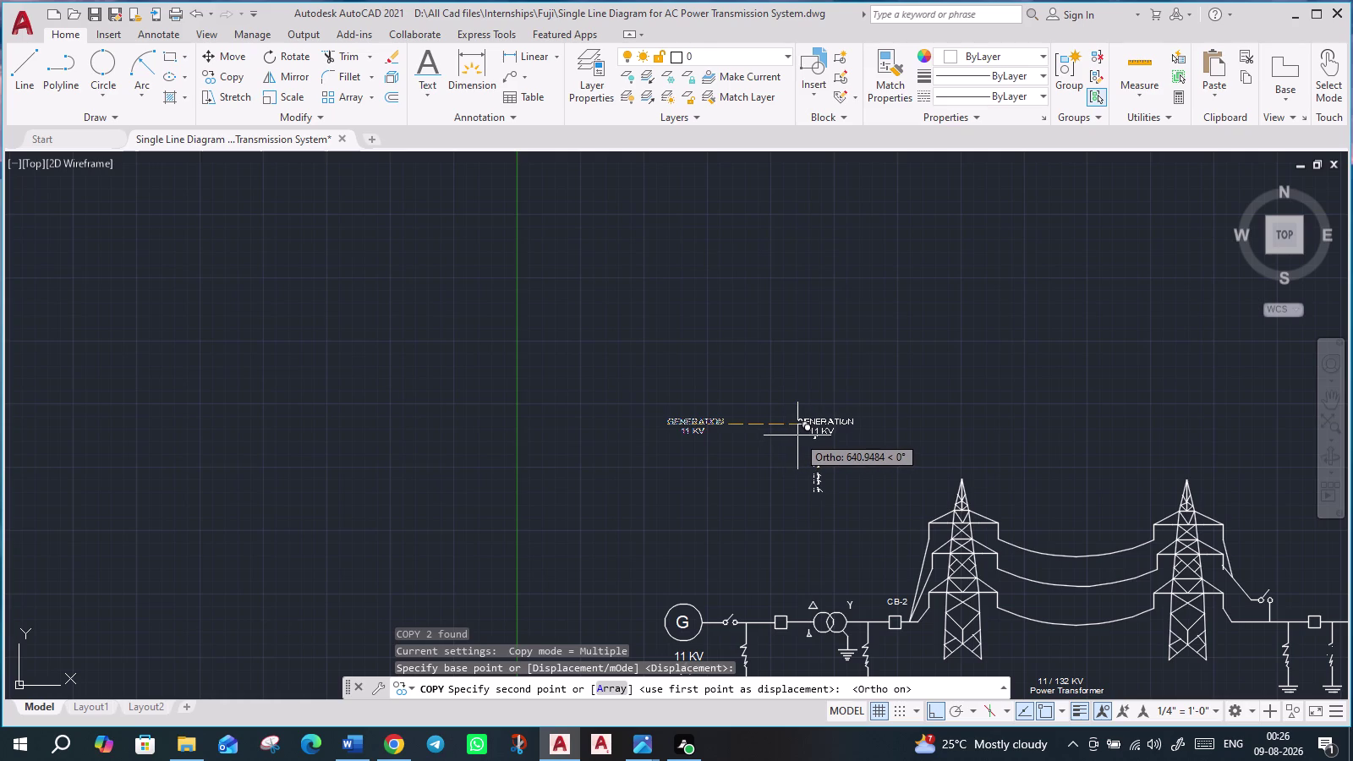
click(797, 435)
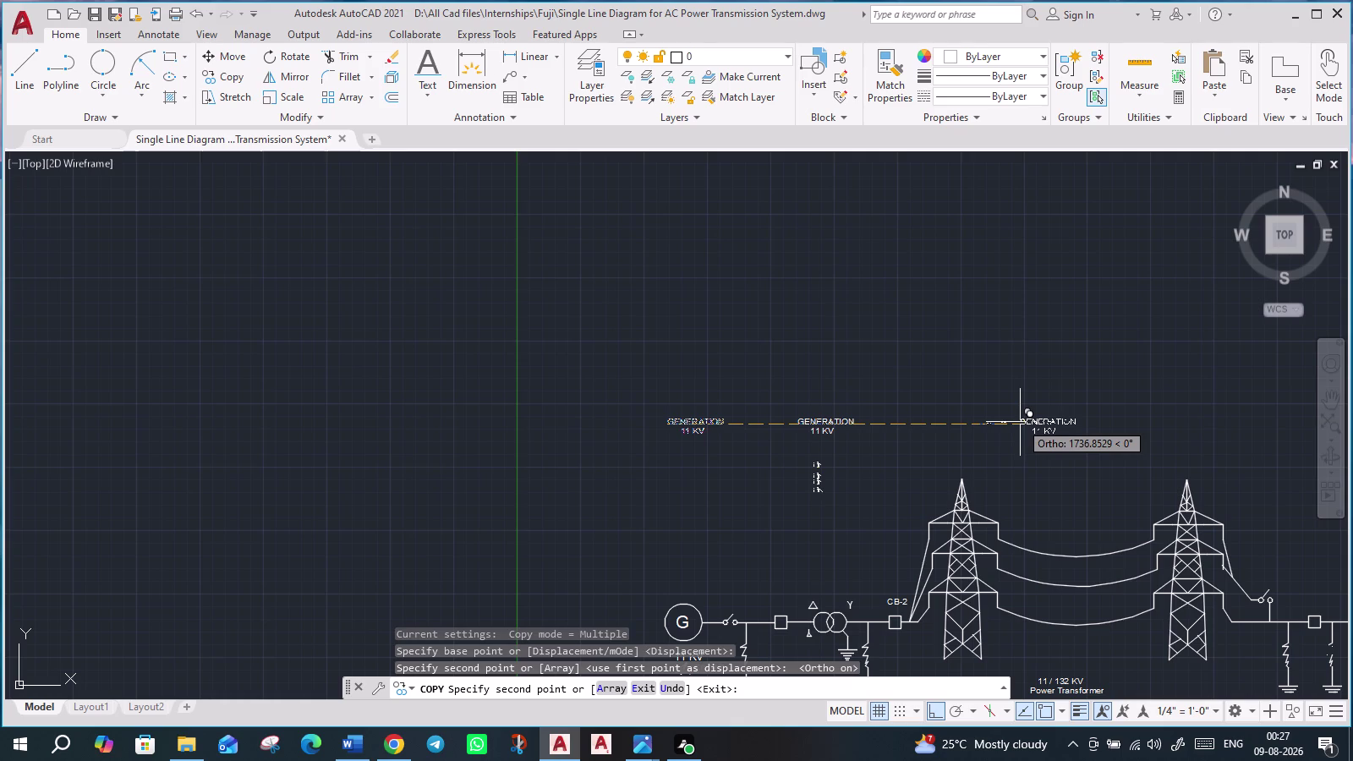
click(1020, 422)
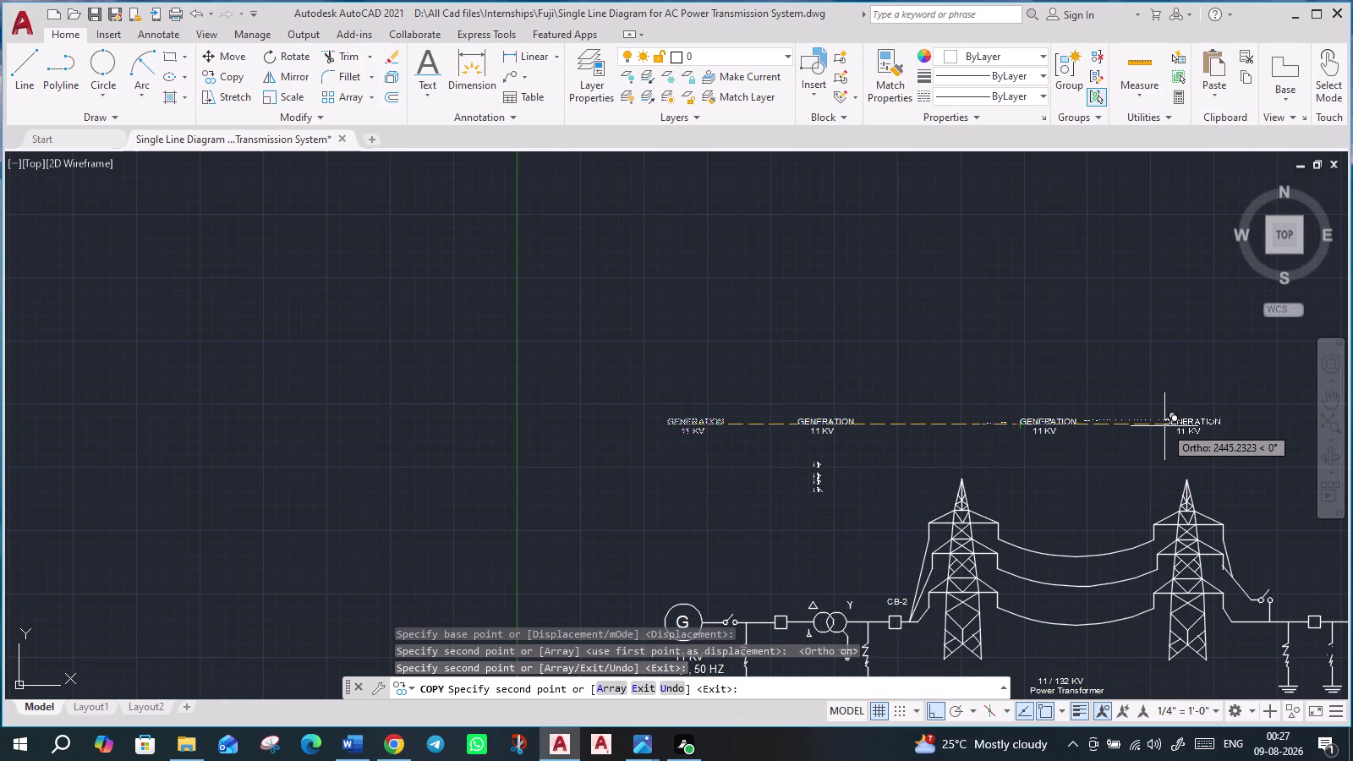
middle_drag(1163, 426, 844, 484)
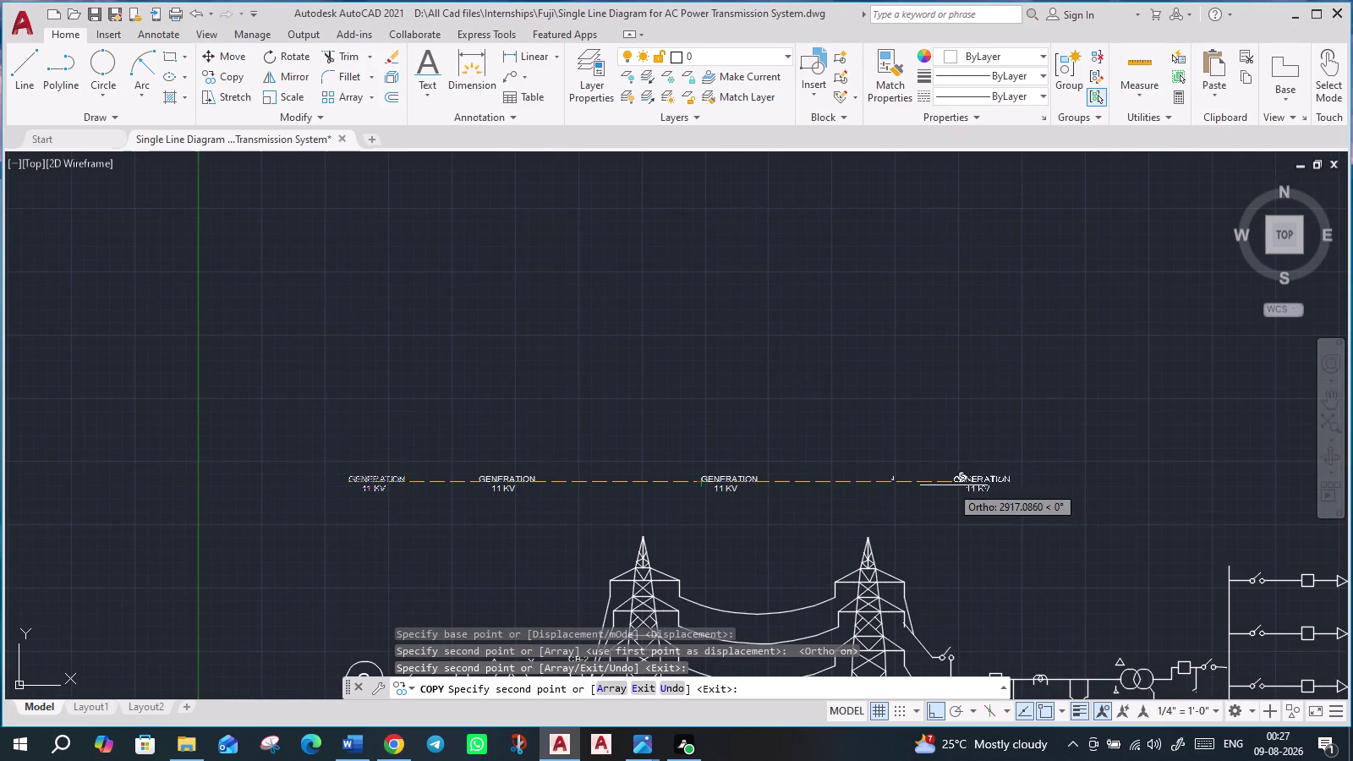
click(1021, 475)
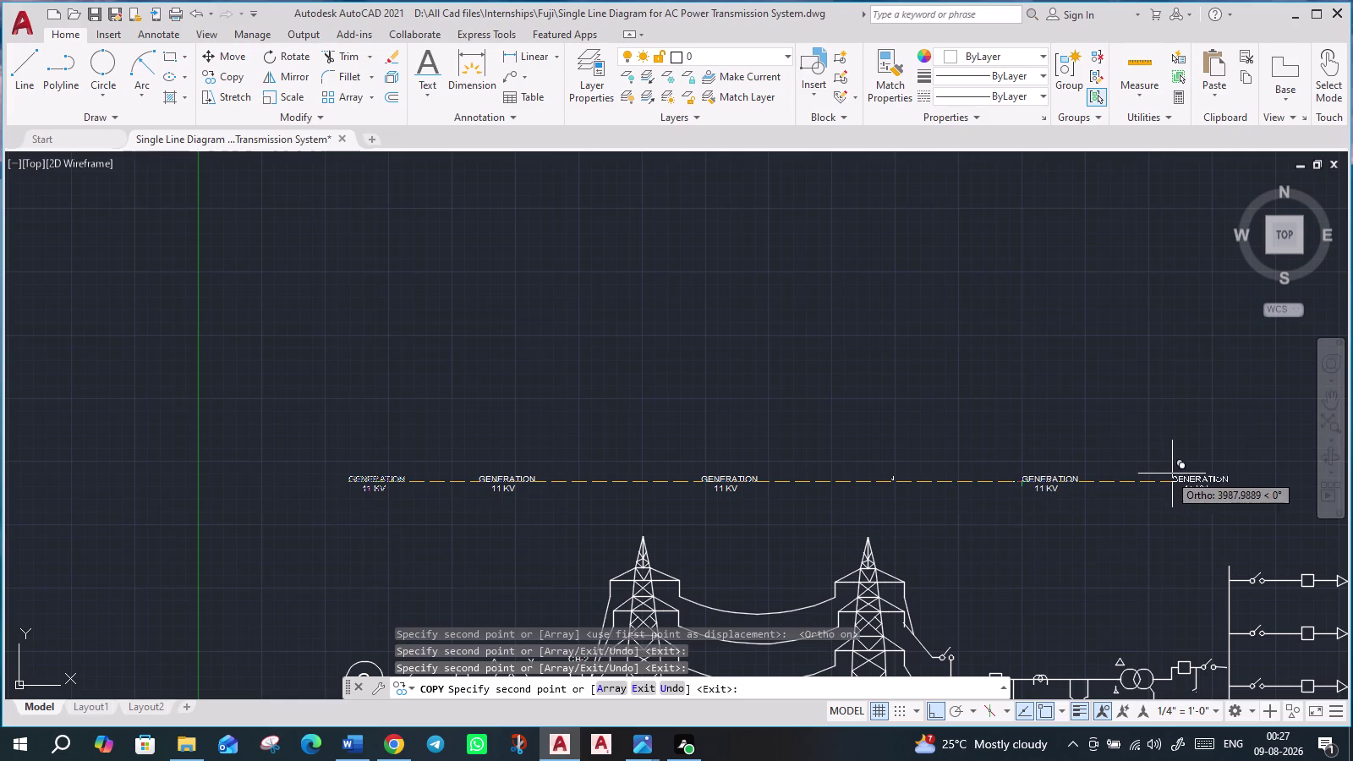
click(1230, 474)
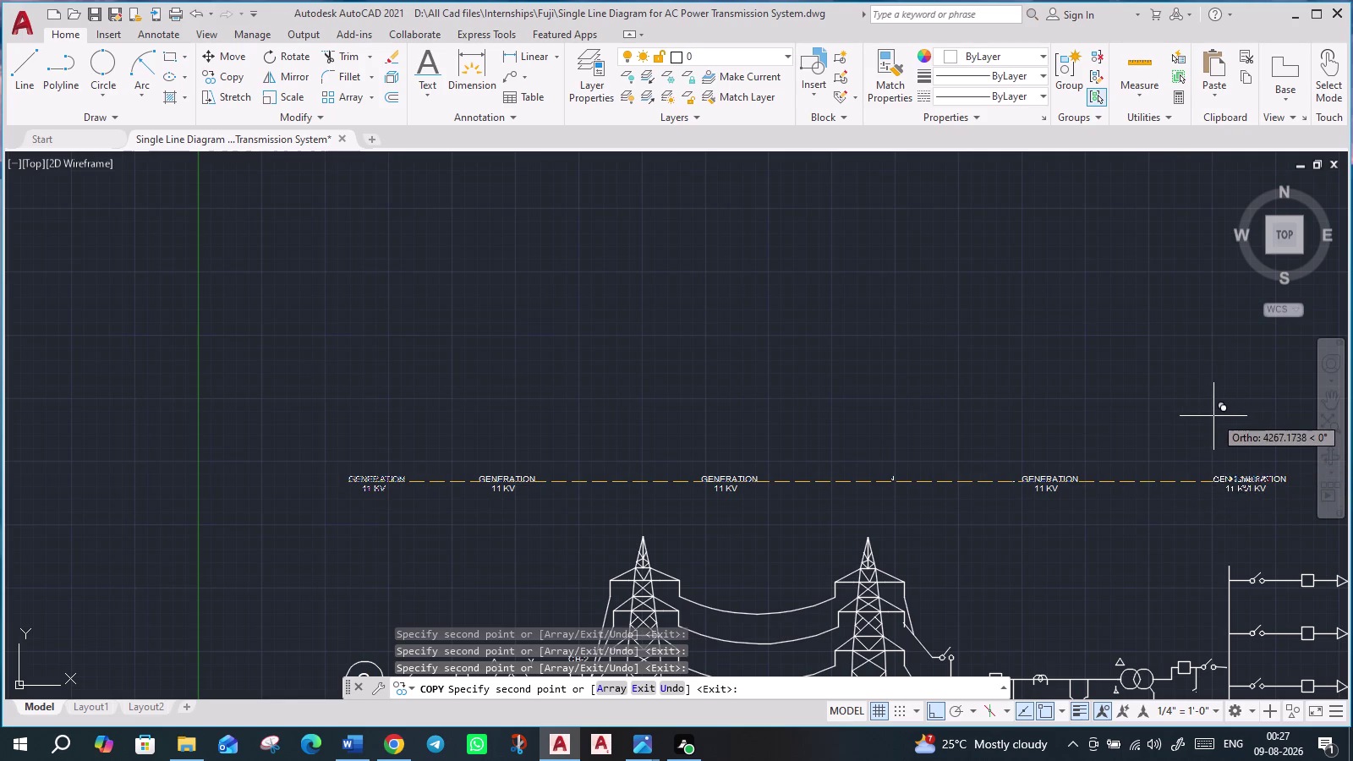
With Ortho off, place another label copy beside the top outgoing feeder.
key(F8)
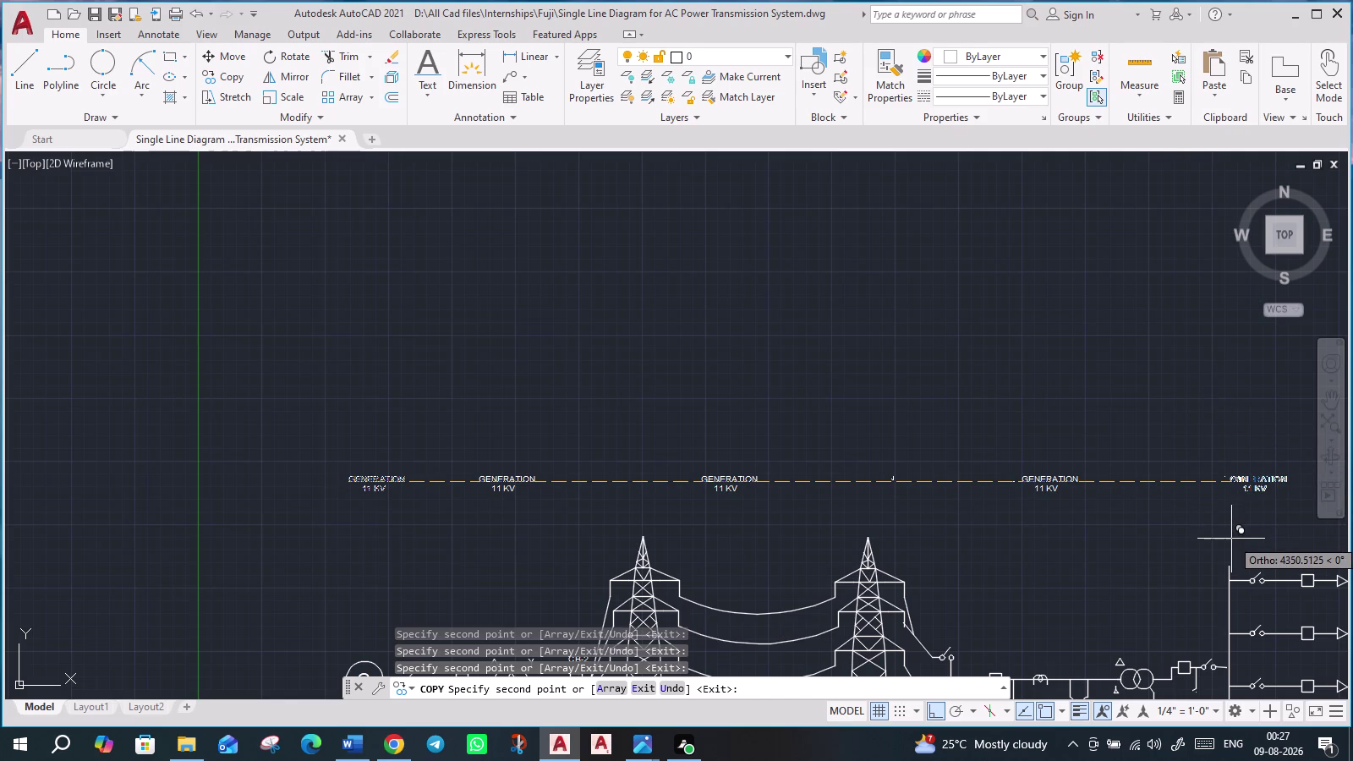
middle_drag(1206, 590, 653, 402)
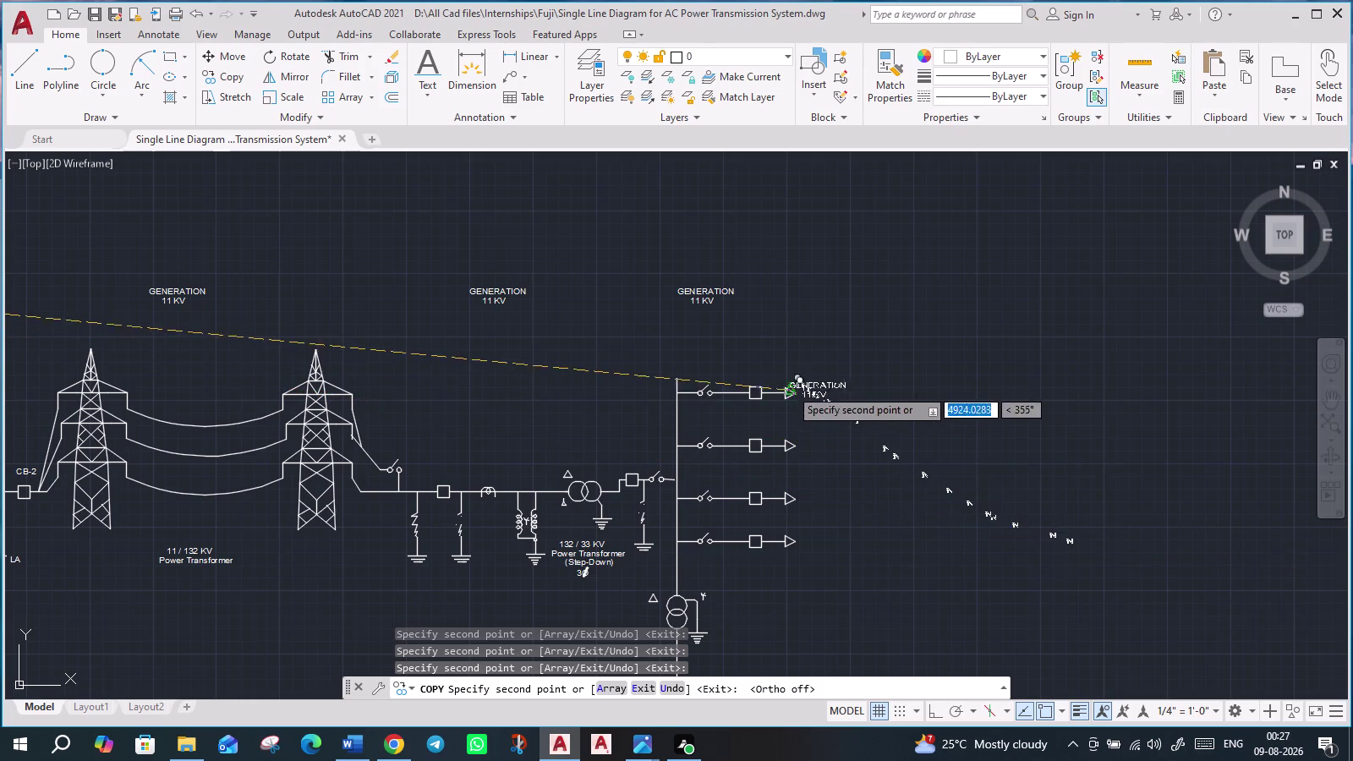
scroll(up, 3)
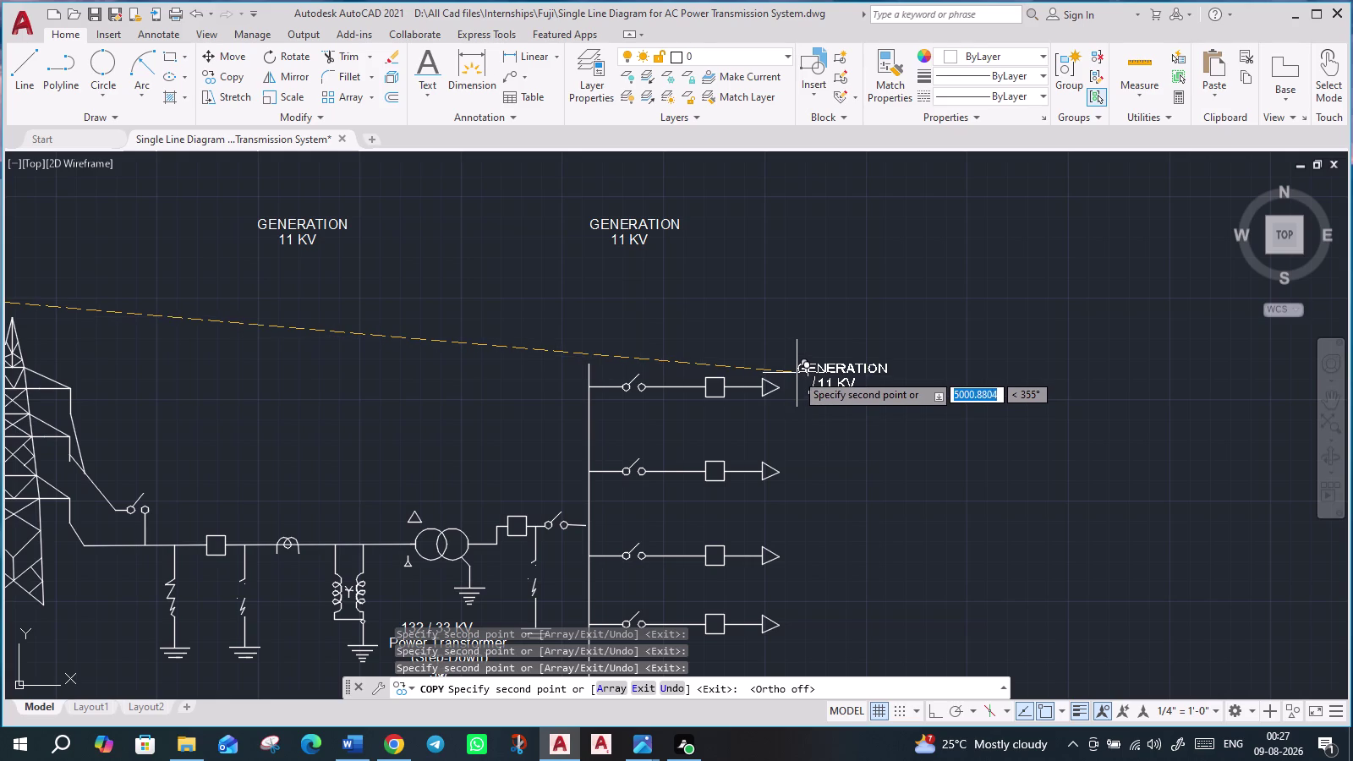
click(795, 374)
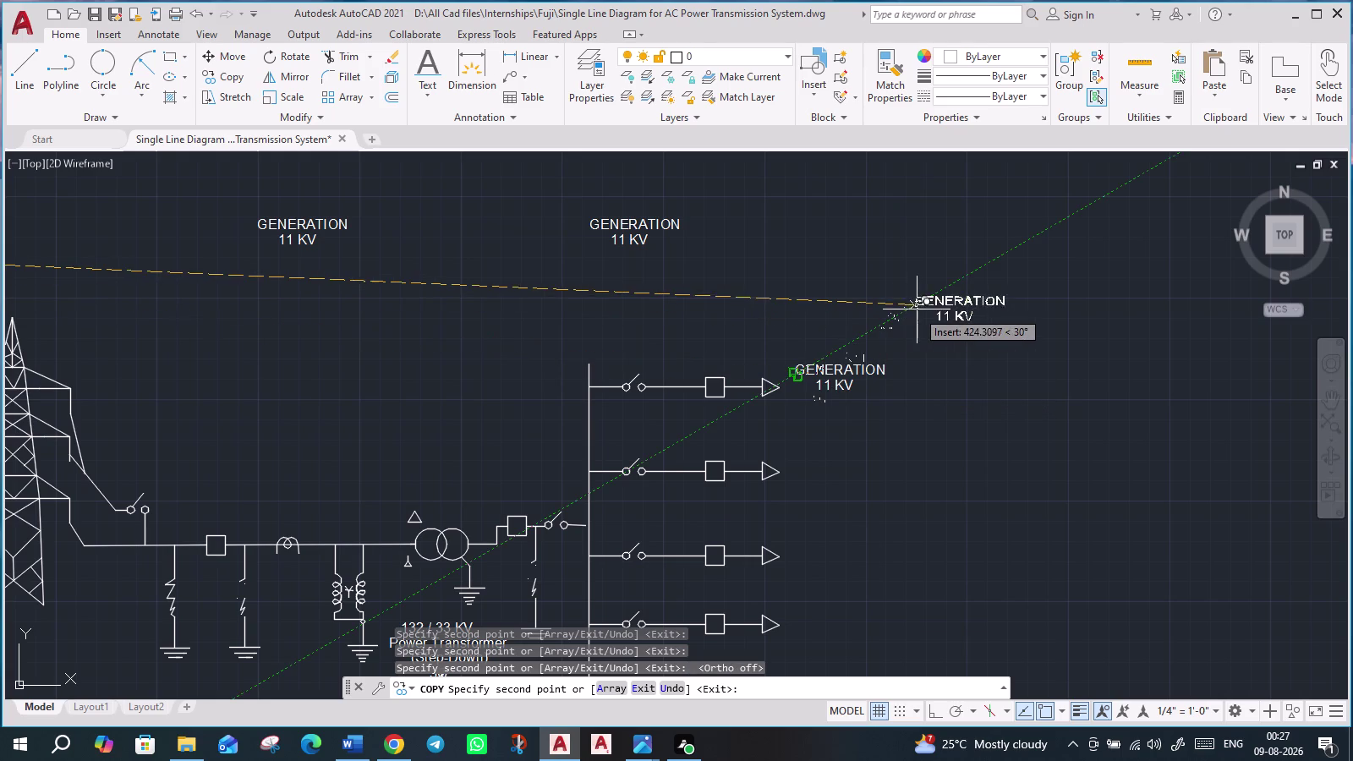
End the copy command and open the top feeder's label for editing.
key(Escape)
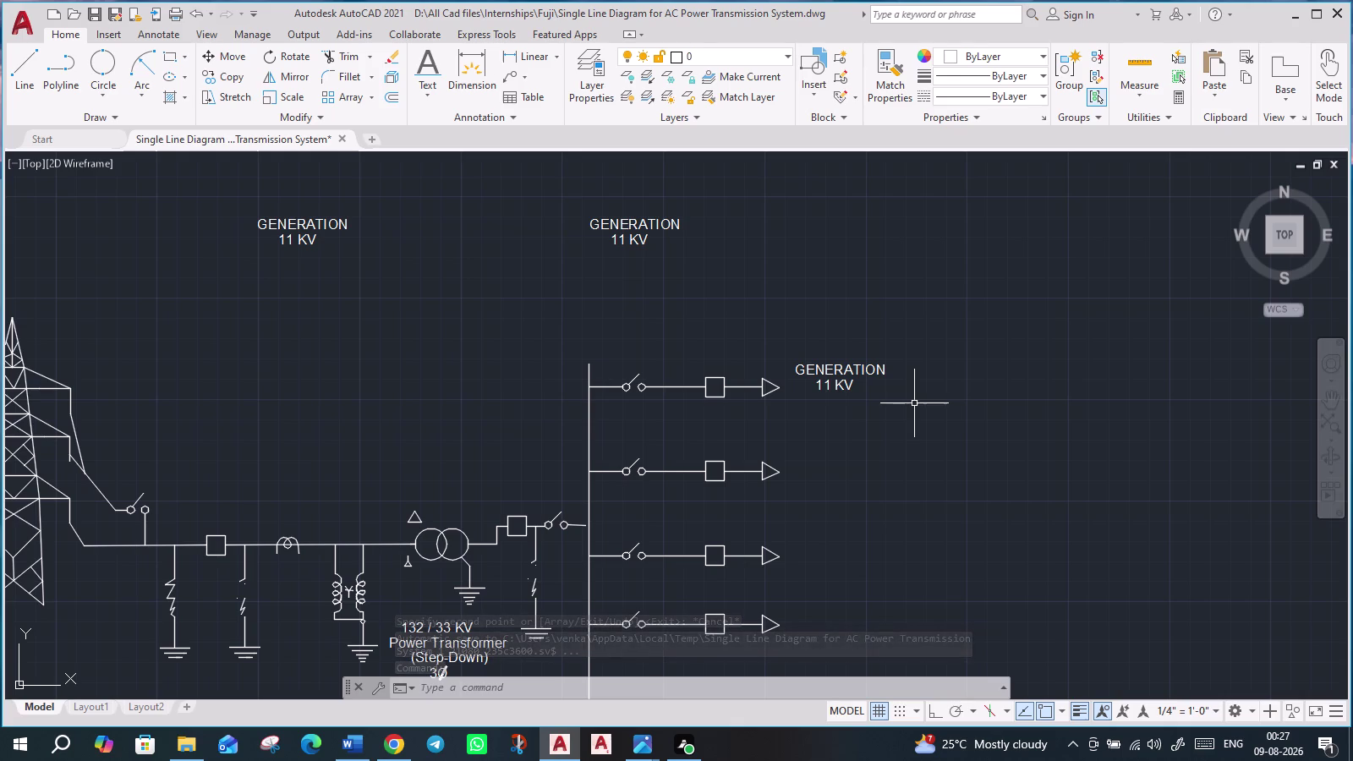
key(Escape)
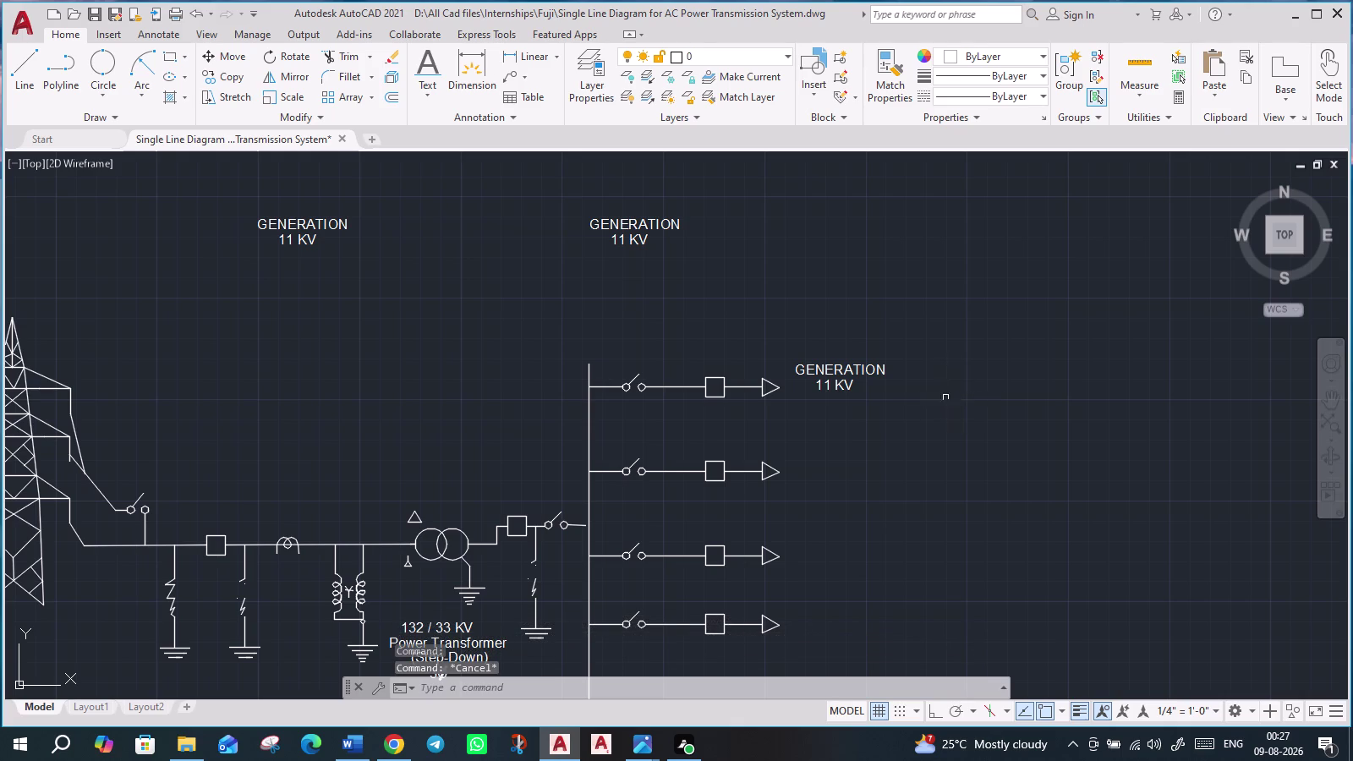
double_click(840, 368)
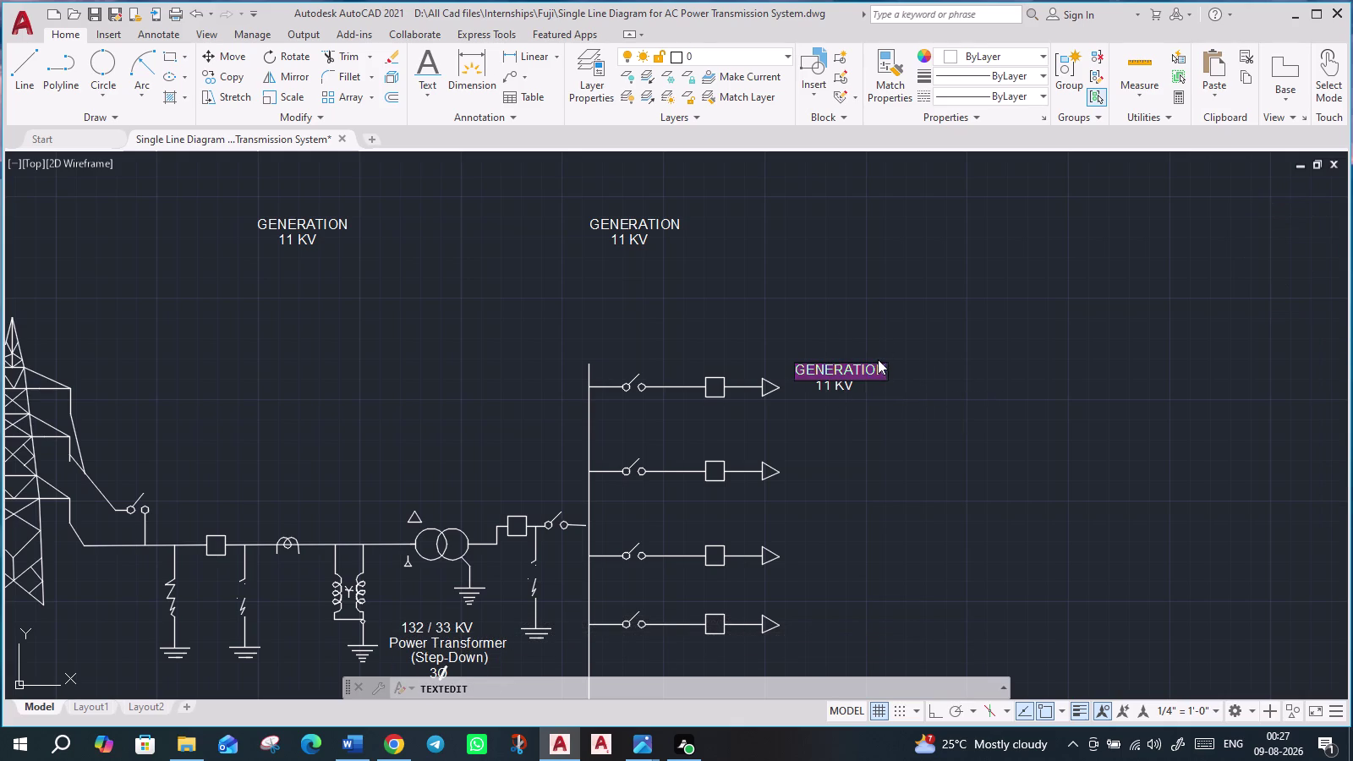
Type '33 KV' as a first attempt, then discard it.
text(33)
key(space)
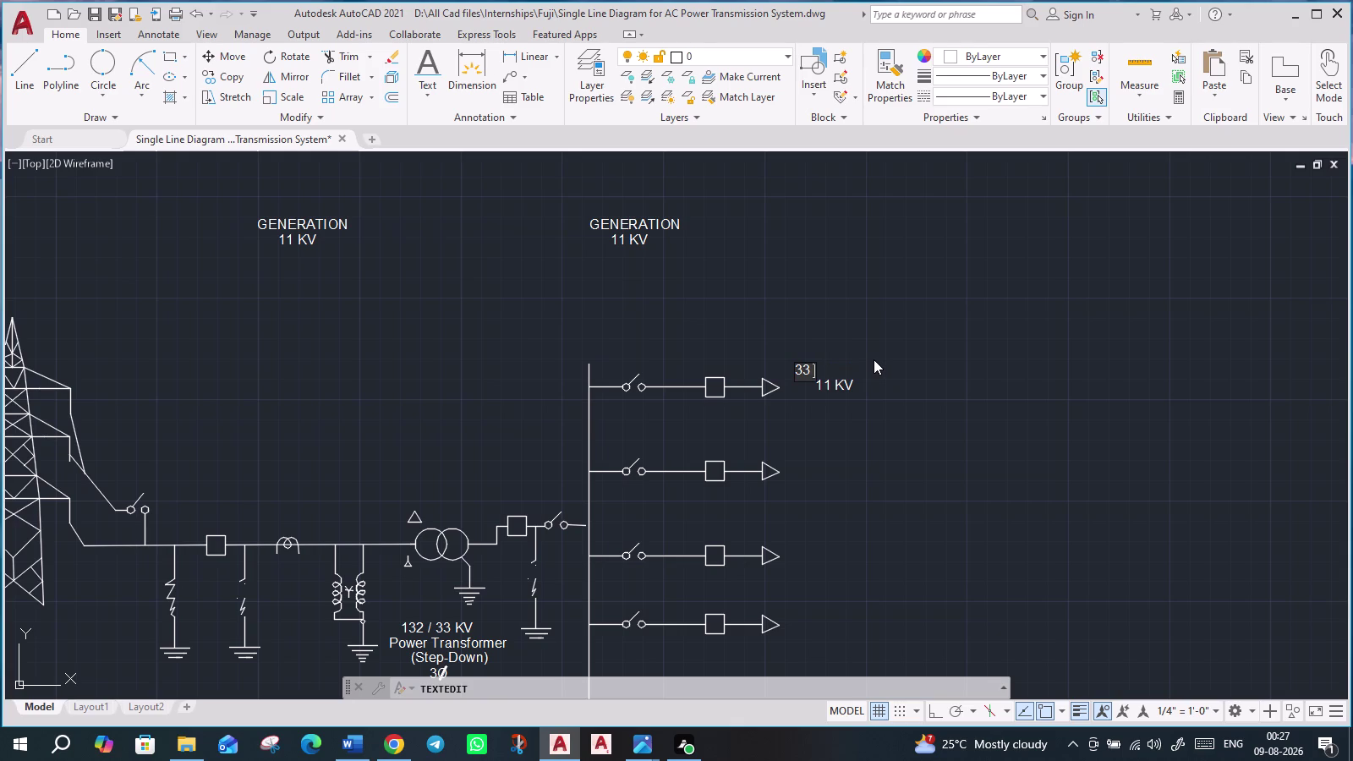
text(K)
text(V)
key(Escape)
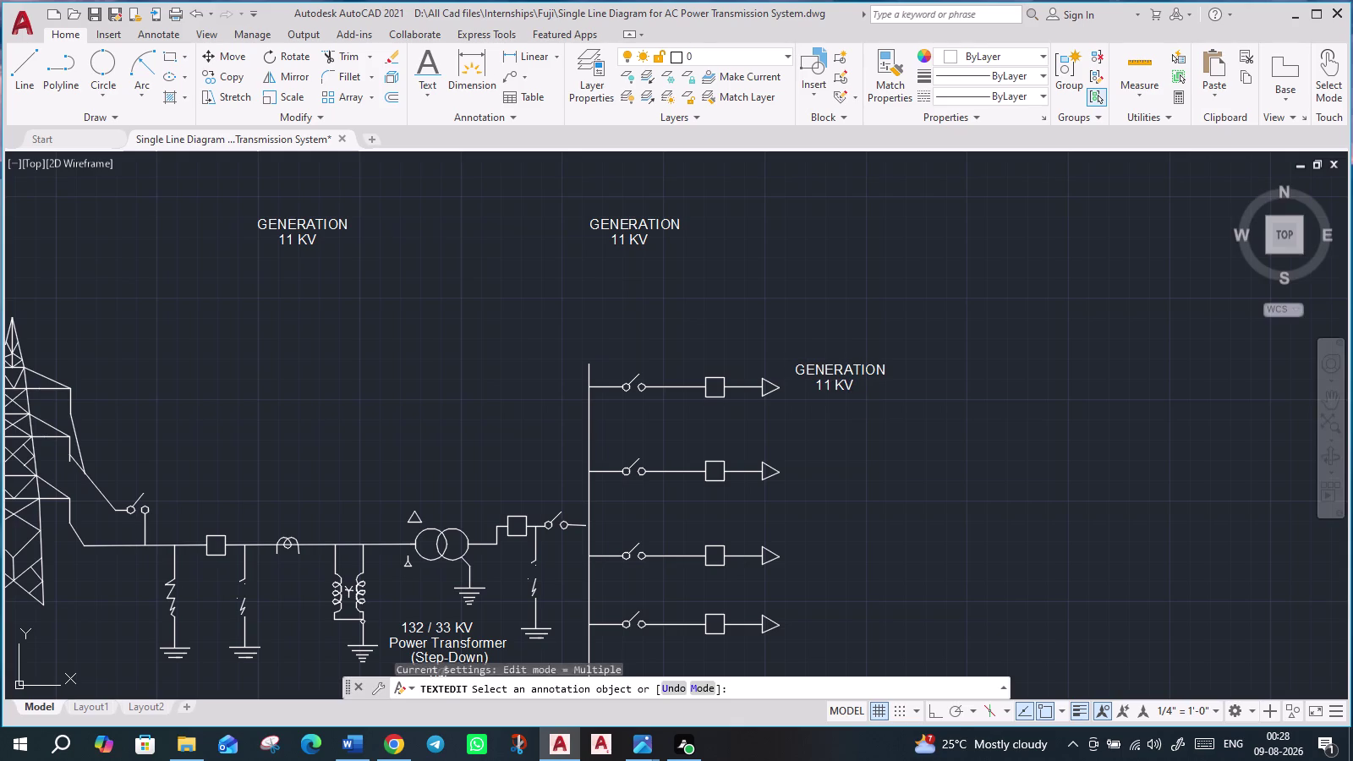
Change the label's second line to 'Feeder-1', removing the leftover KV.
double_click(831, 386)
double_click(839, 384)
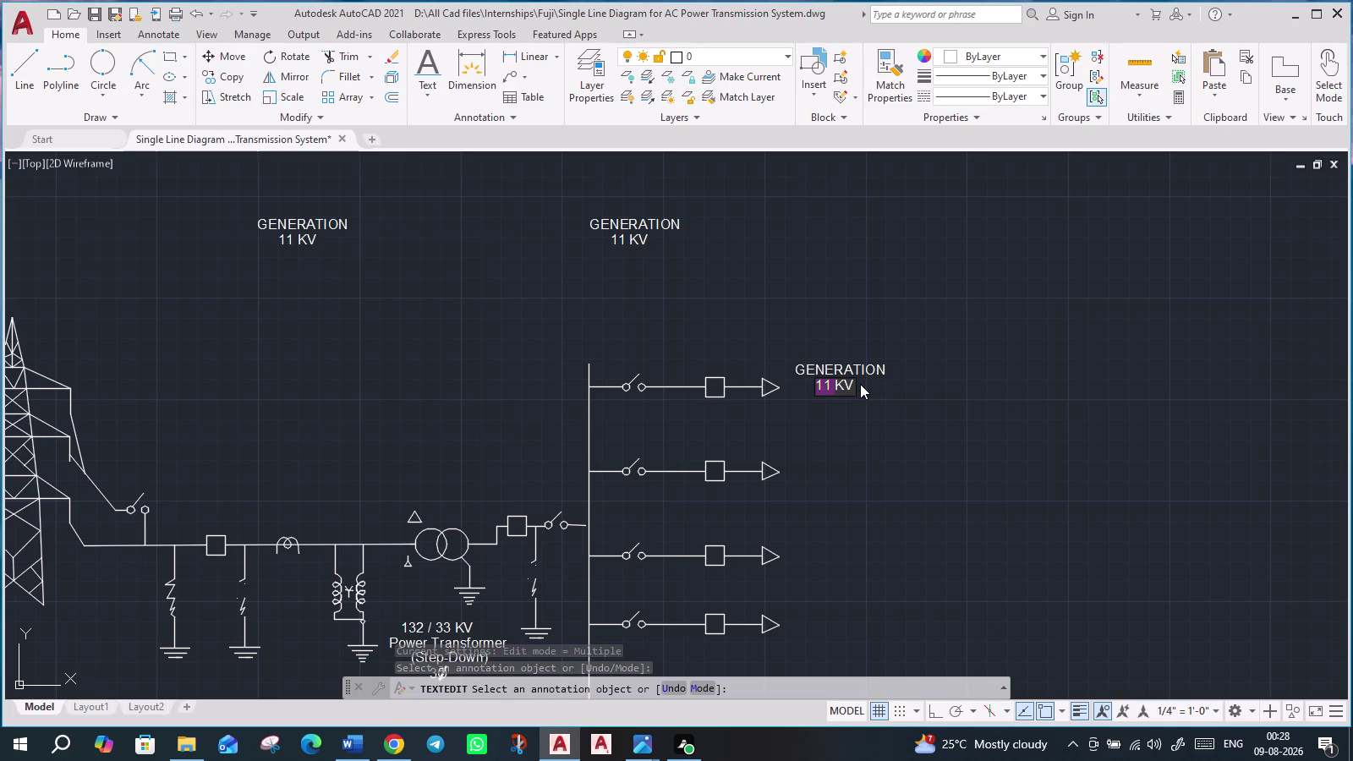
key(f)
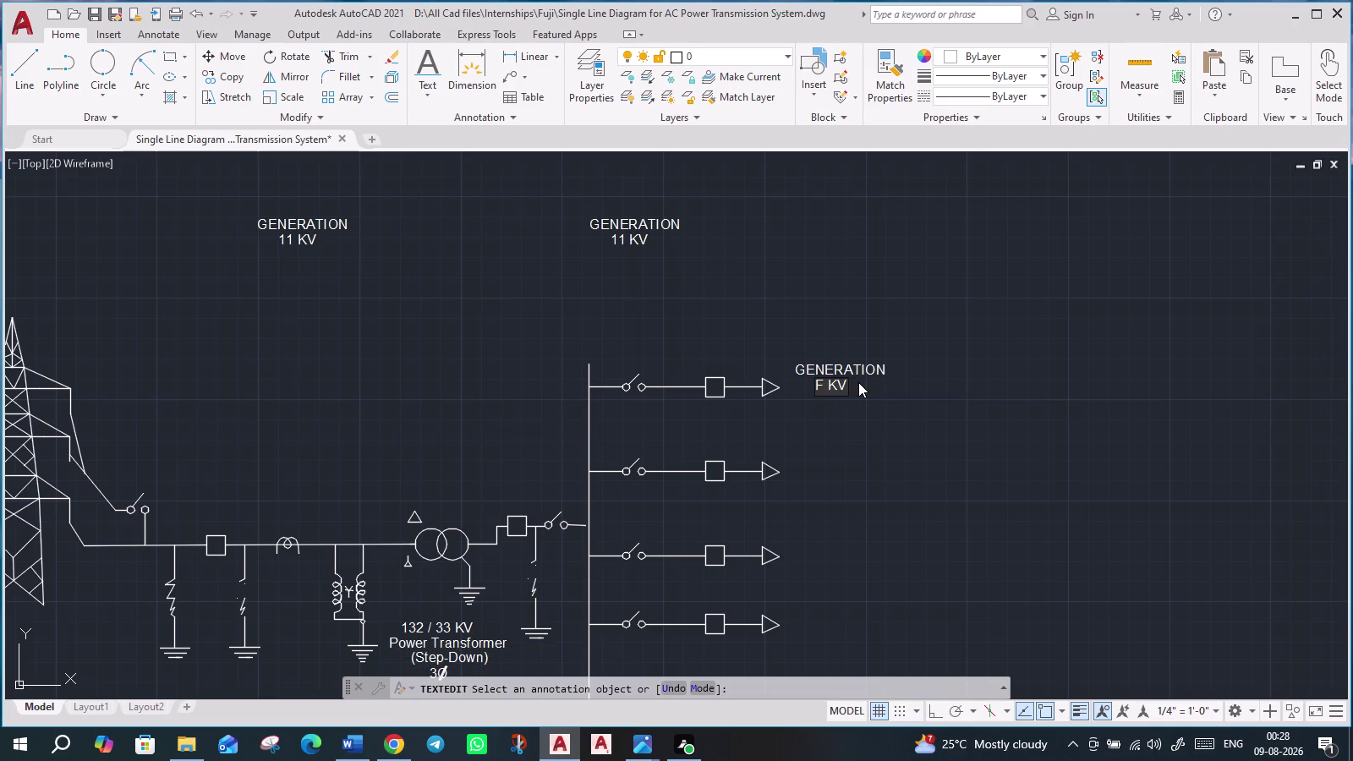
text(ee)
text(de)
key(r)
key(minus)
key(1)
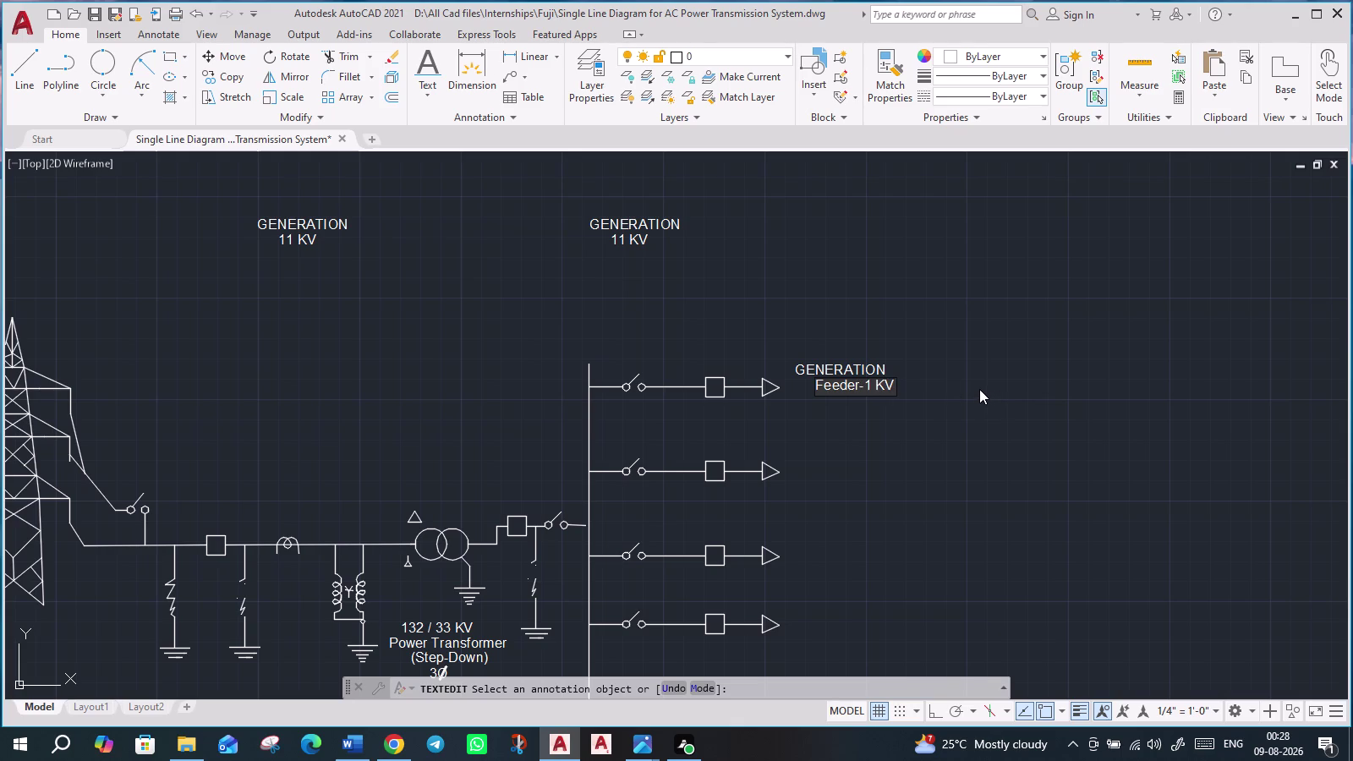
key(Right)
key(Right)
key(Right)
key(BackSpace)
key(BackSpace)
key(BackSpace)
key(Return)
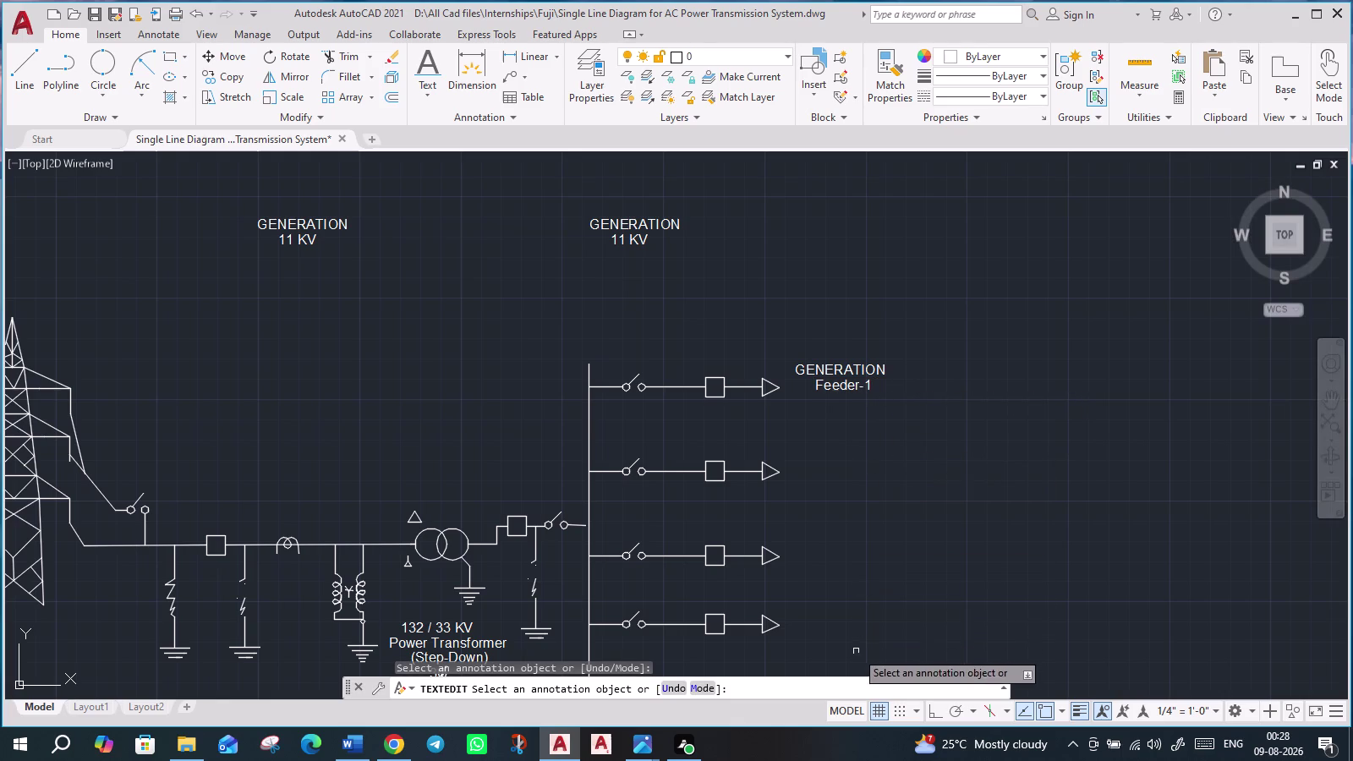
Replace GENERATION on the first line with '33 KV' and exit text editing.
double_click(821, 369)
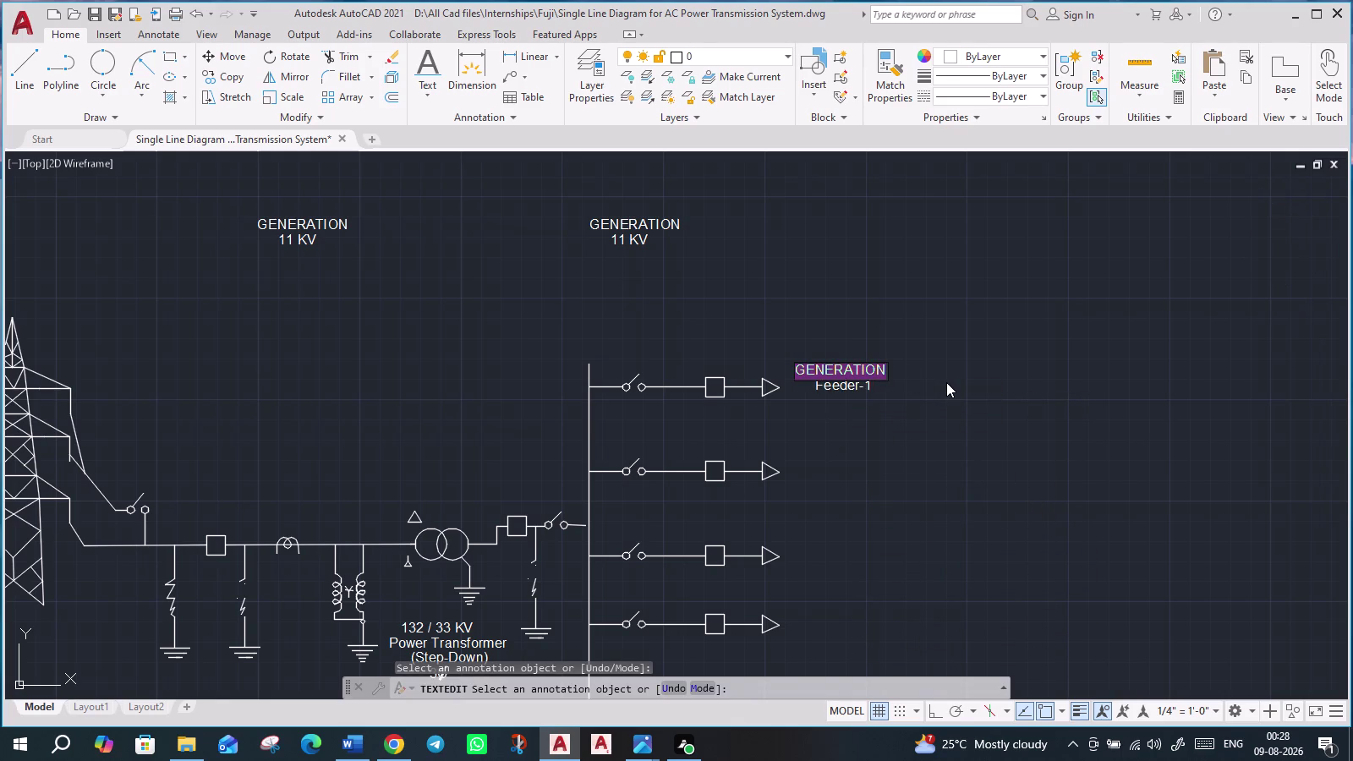
text(33)
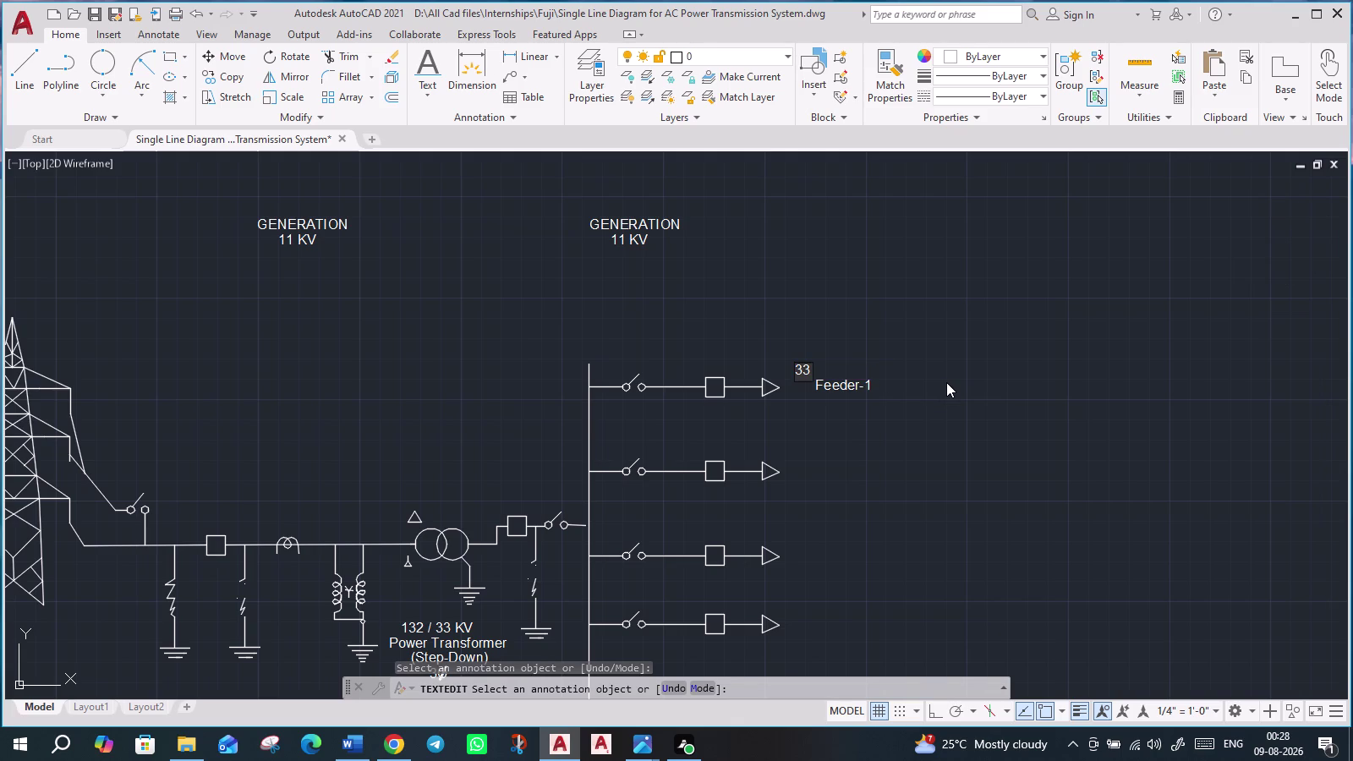
key(space)
text(kv)
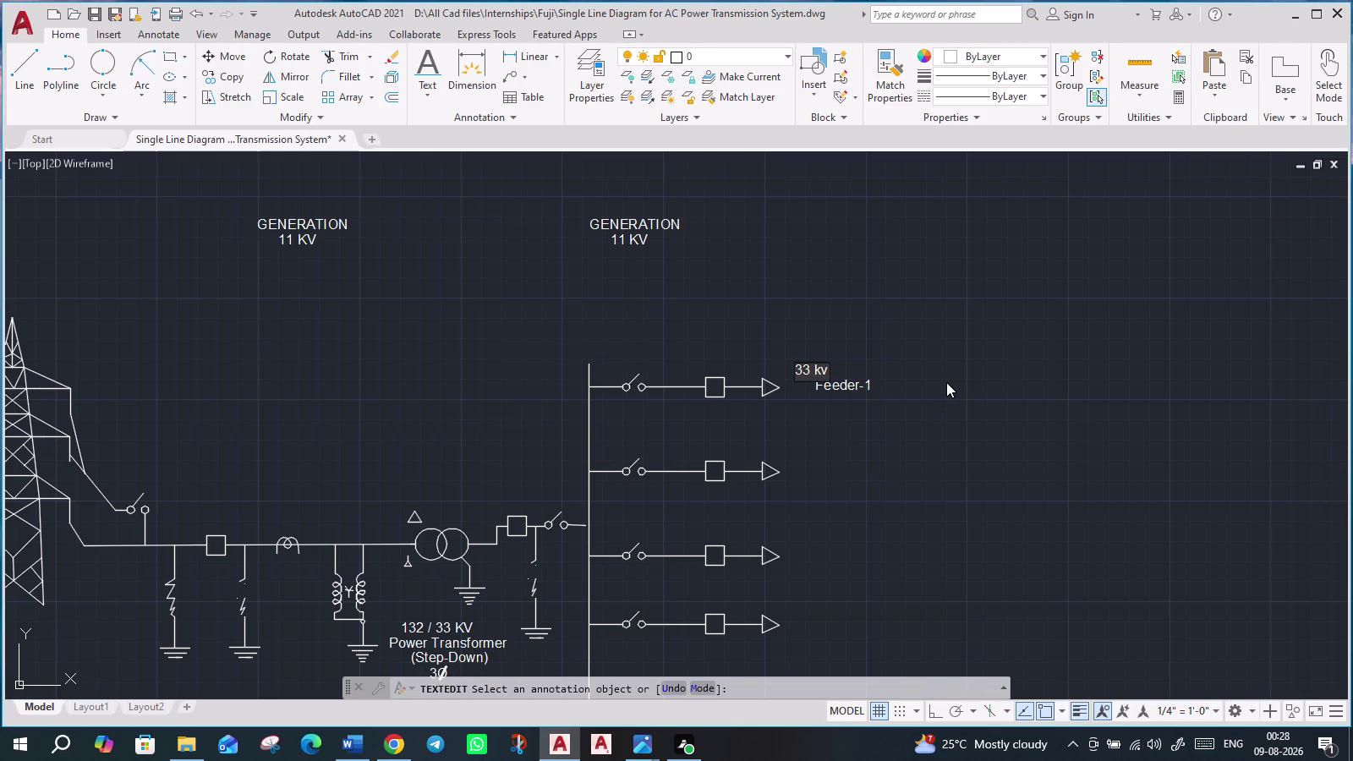
key(BackSpace)
key(v)
key(BackSpace)
key(shift+v)
key(Left)
key(BackSpace)
key(shift+k)
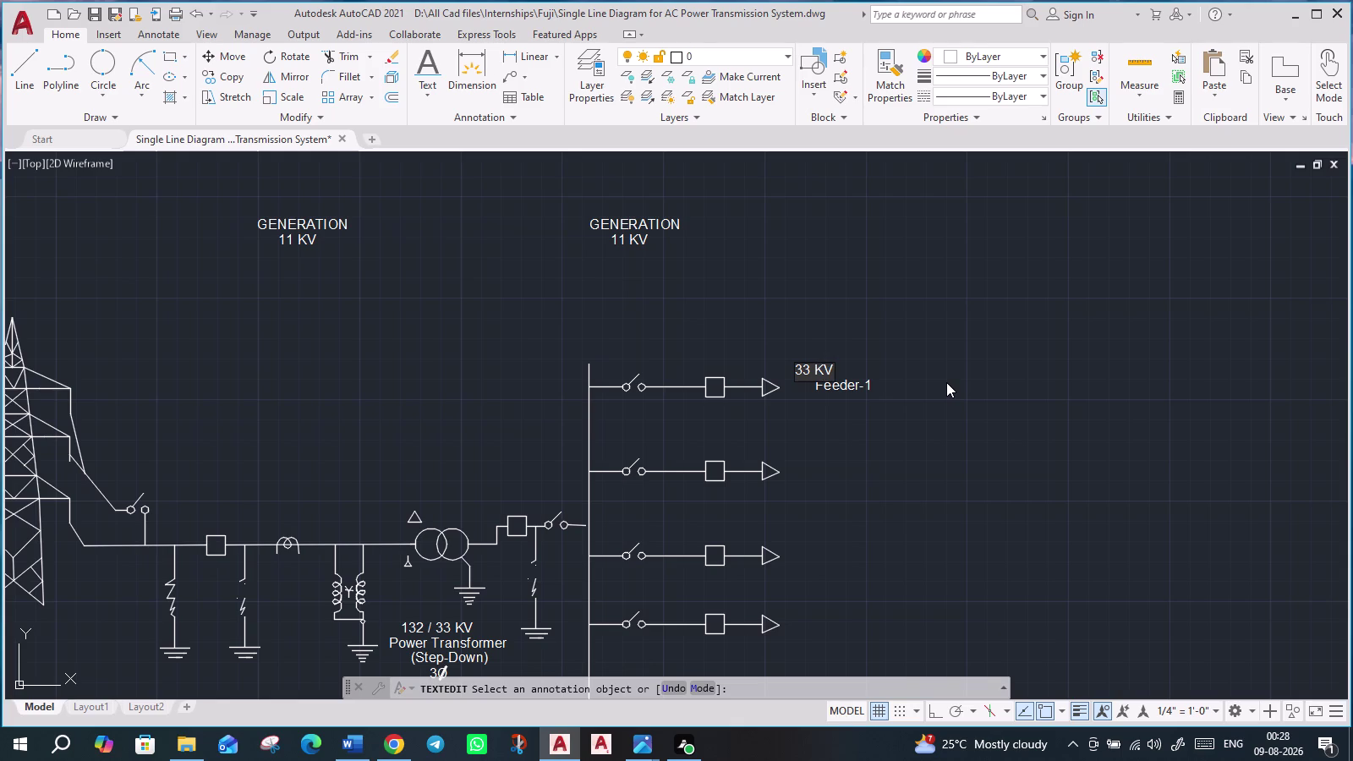
key(Return)
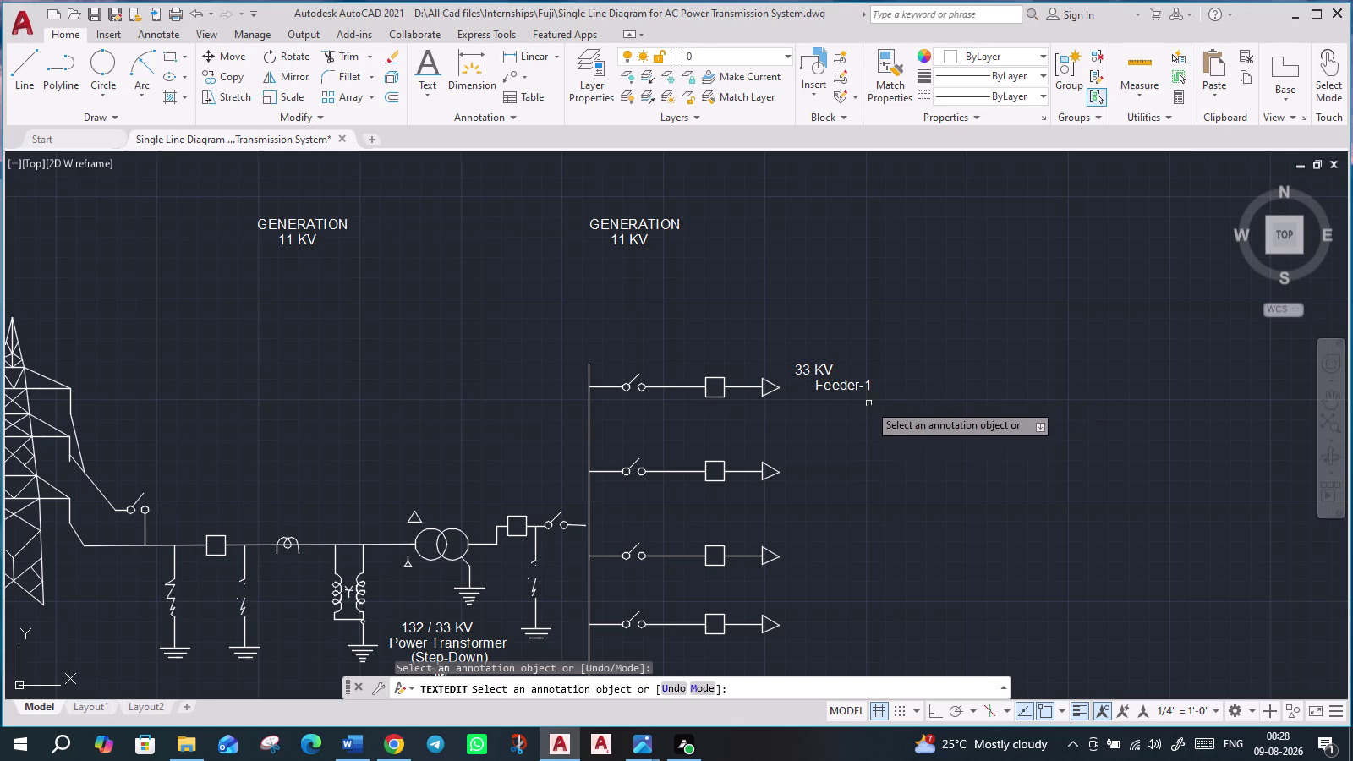
click(824, 368)
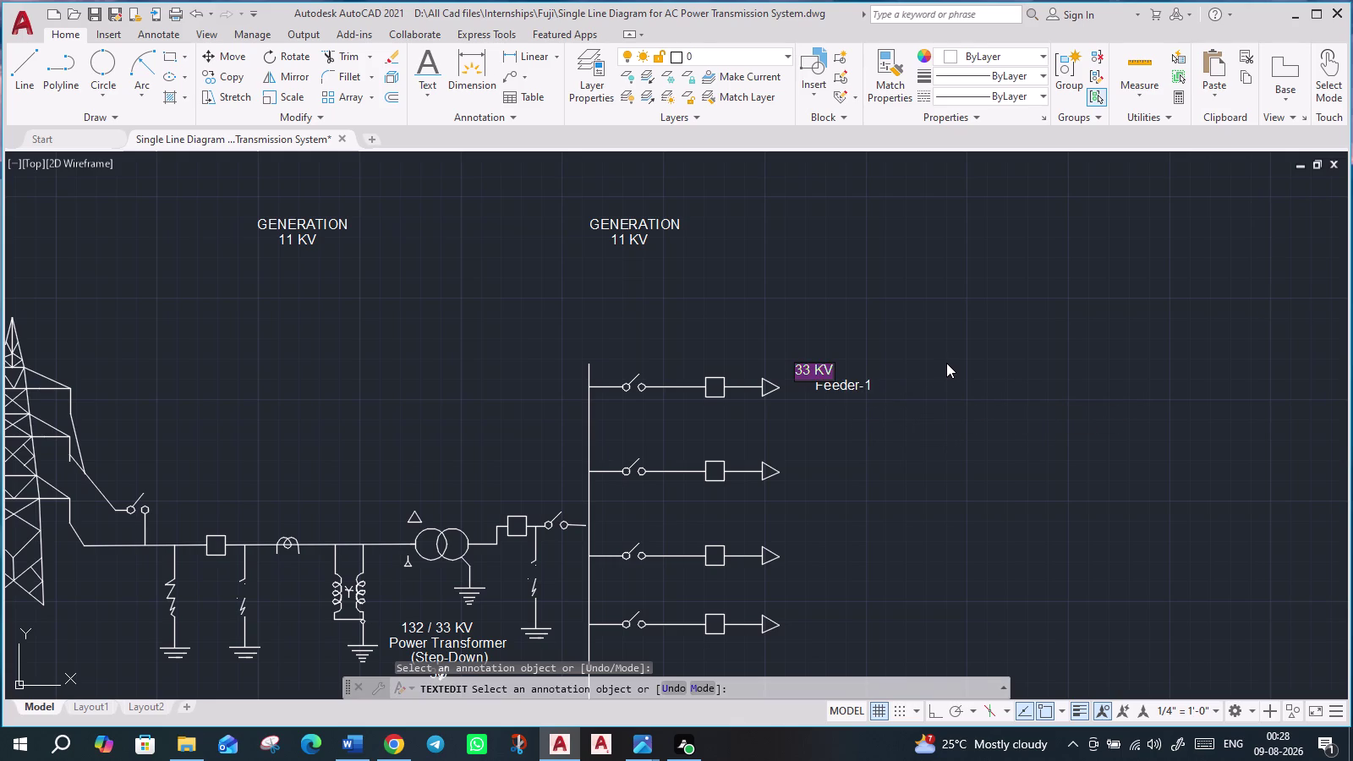
key(Escape)
key(Escape)
click(826, 373)
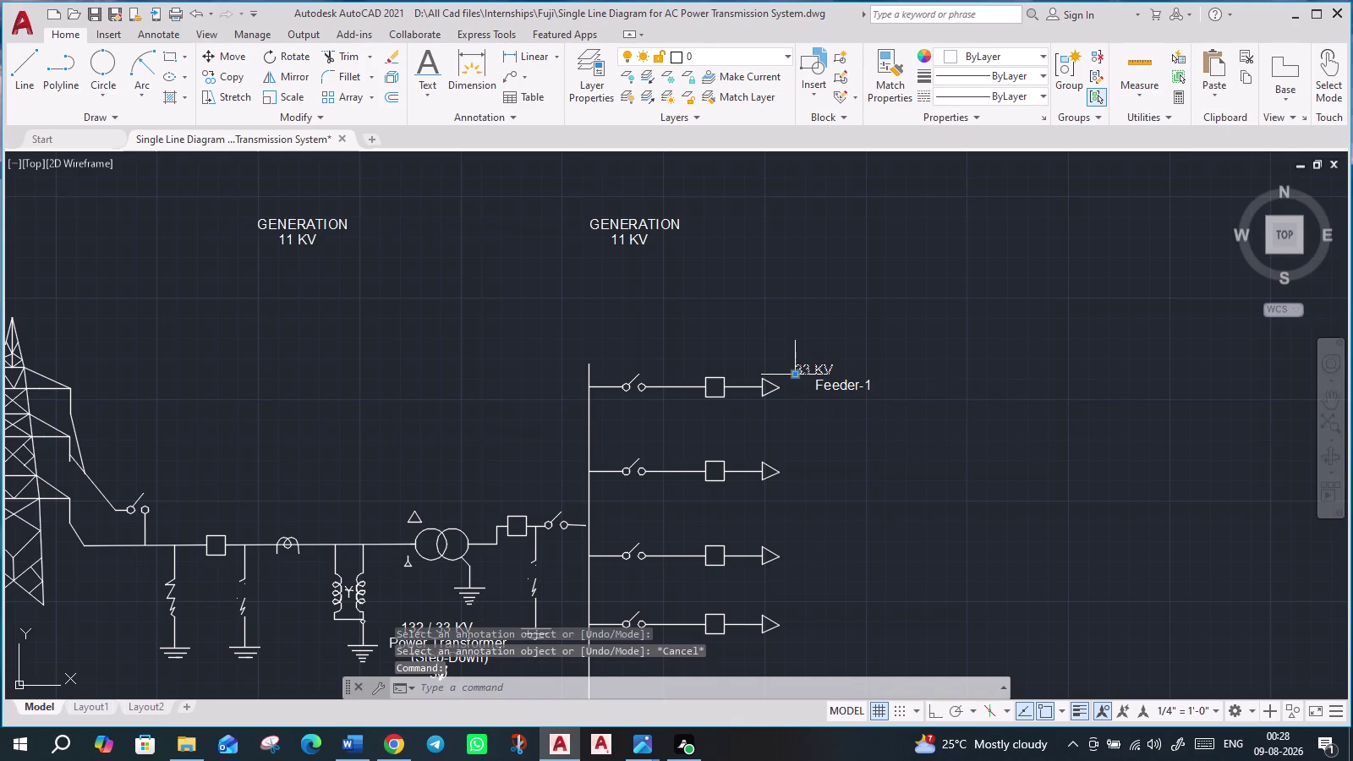
Window-select the 33 KV Feeder-1 label and move it beside the top feeder's arrow.
click(794, 376)
click(827, 370)
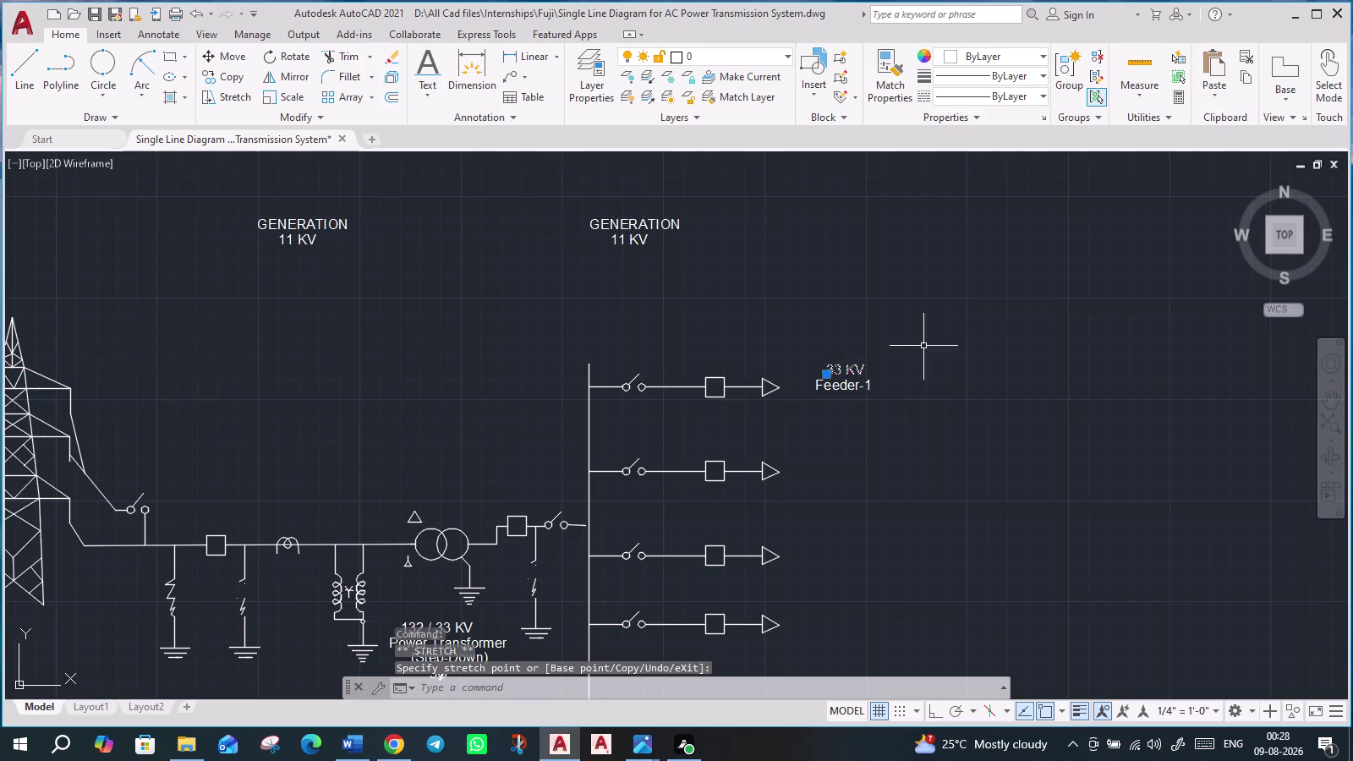
key(Escape)
scroll(up, 3)
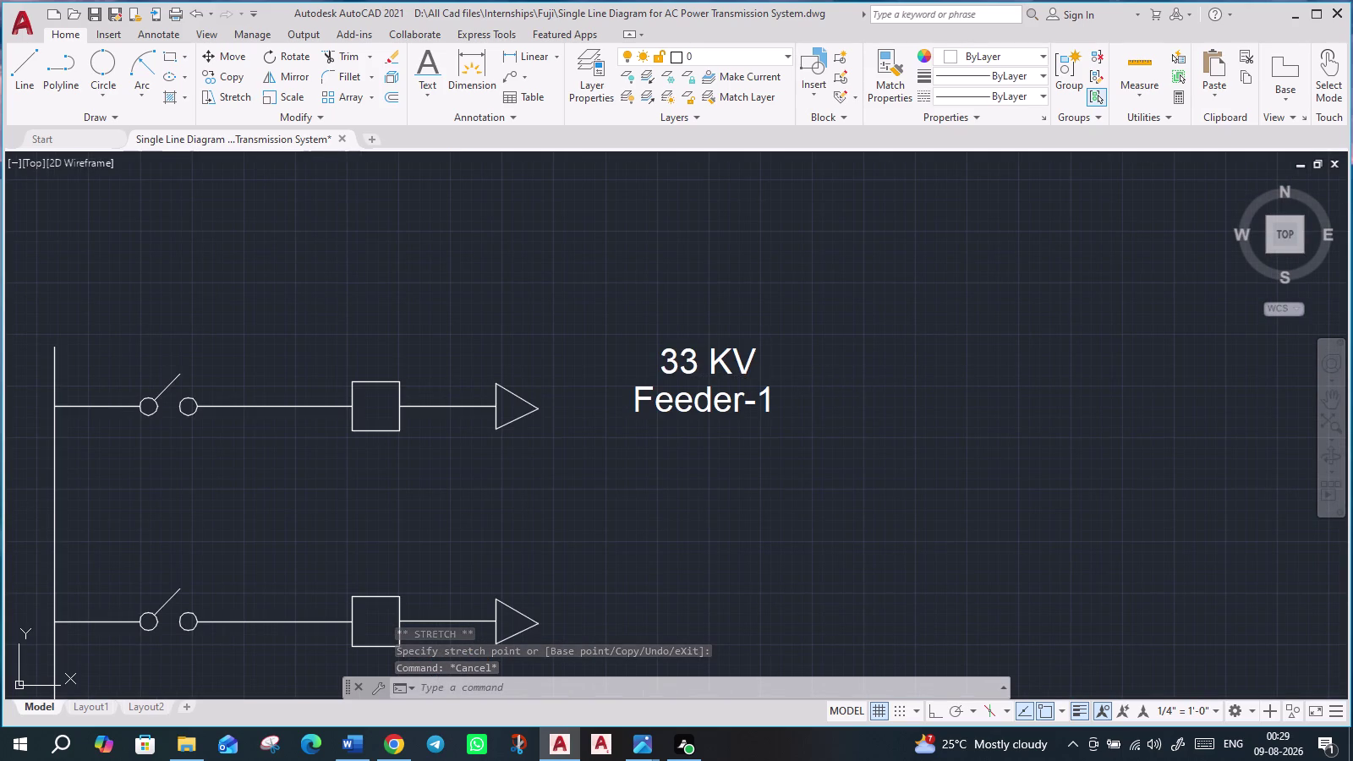
key(Escape)
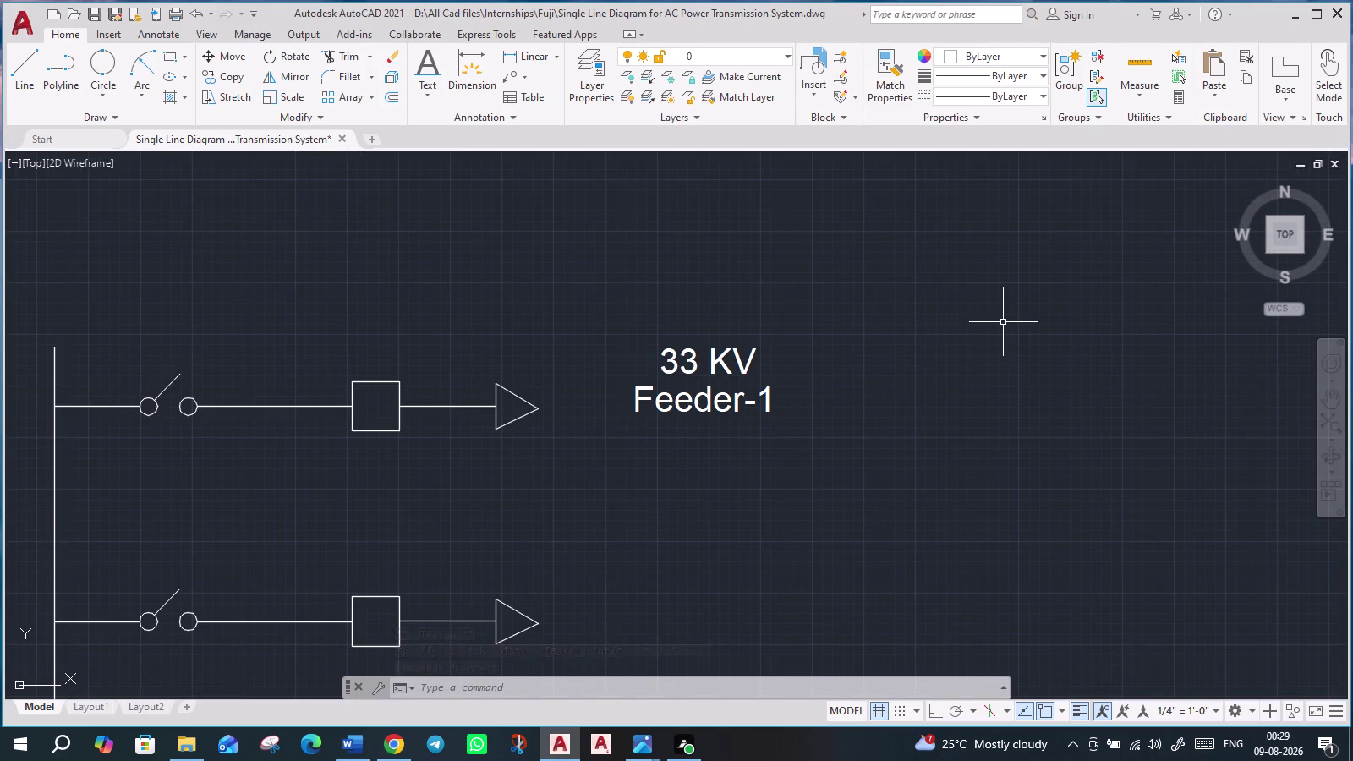
scroll(down, 3)
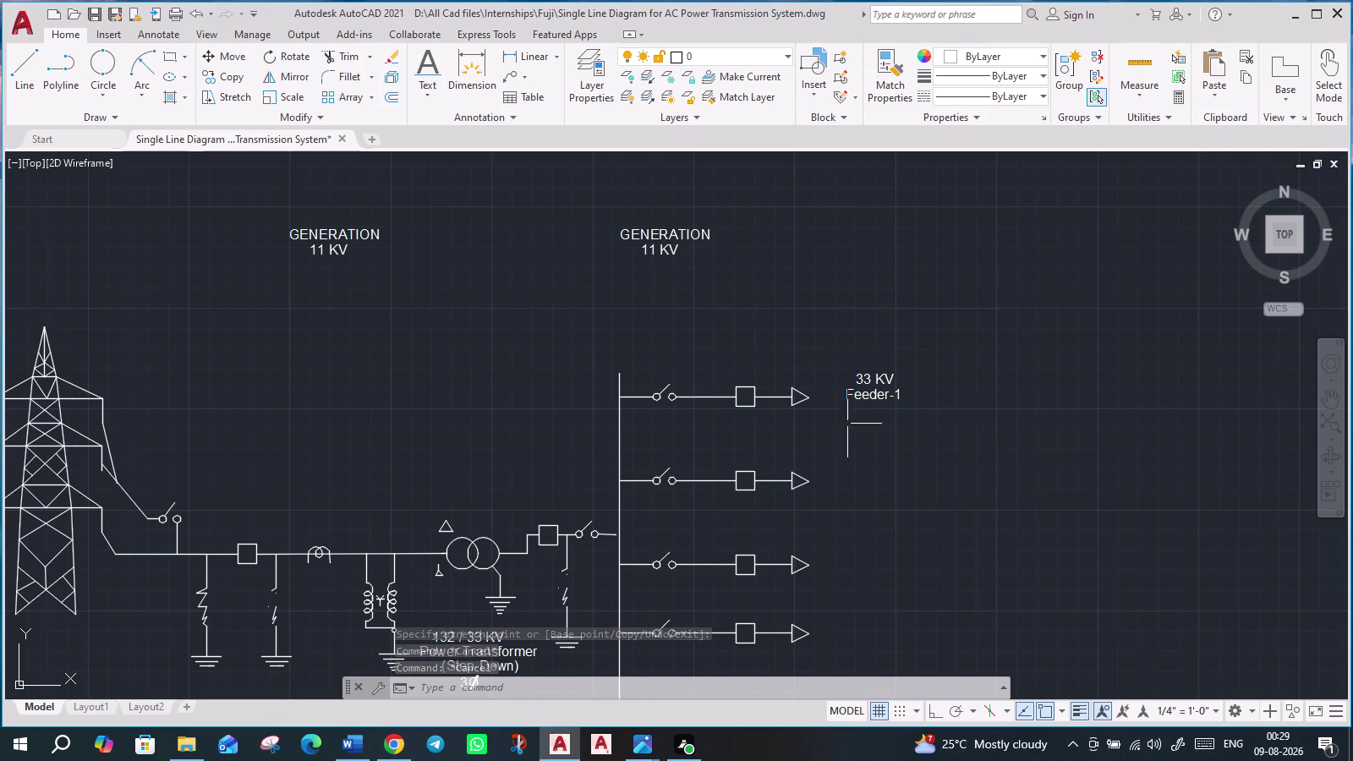
click(837, 362)
click(941, 440)
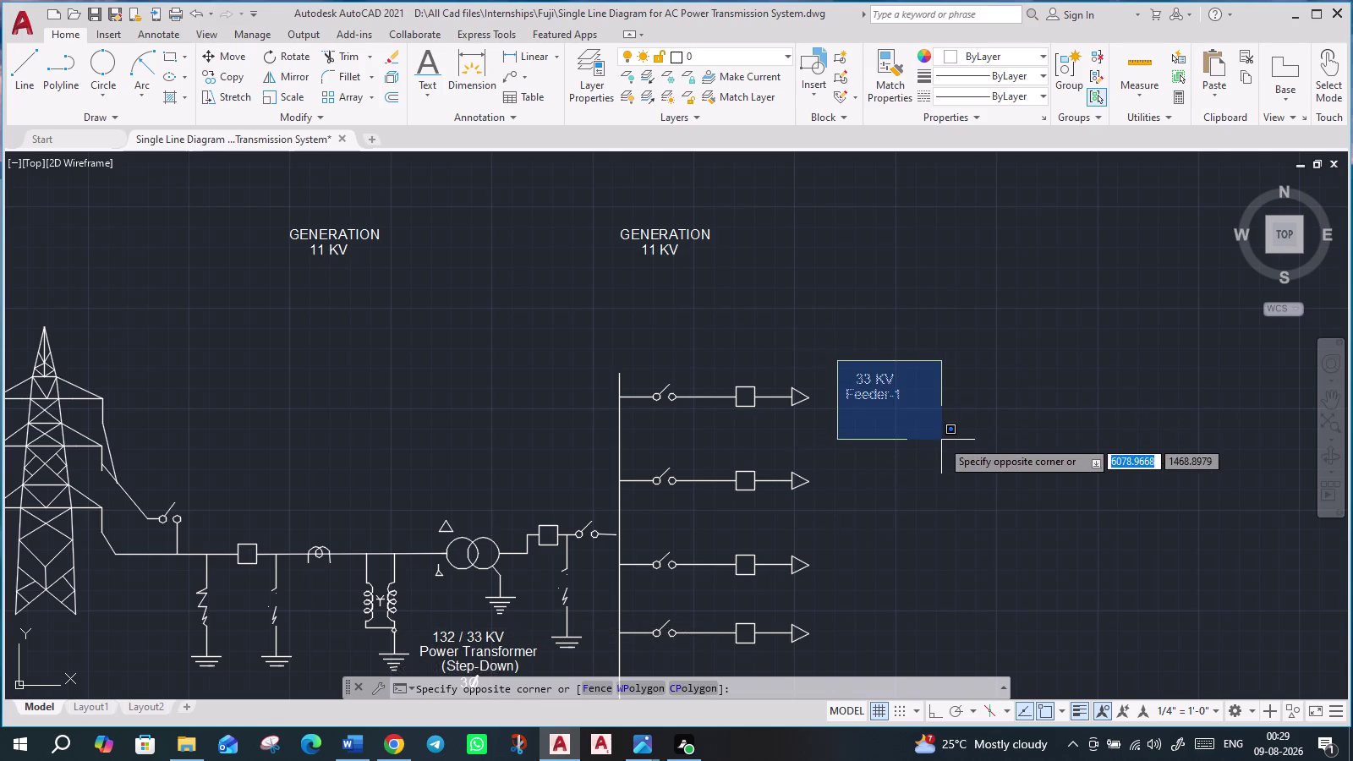
key(m)
key(Return)
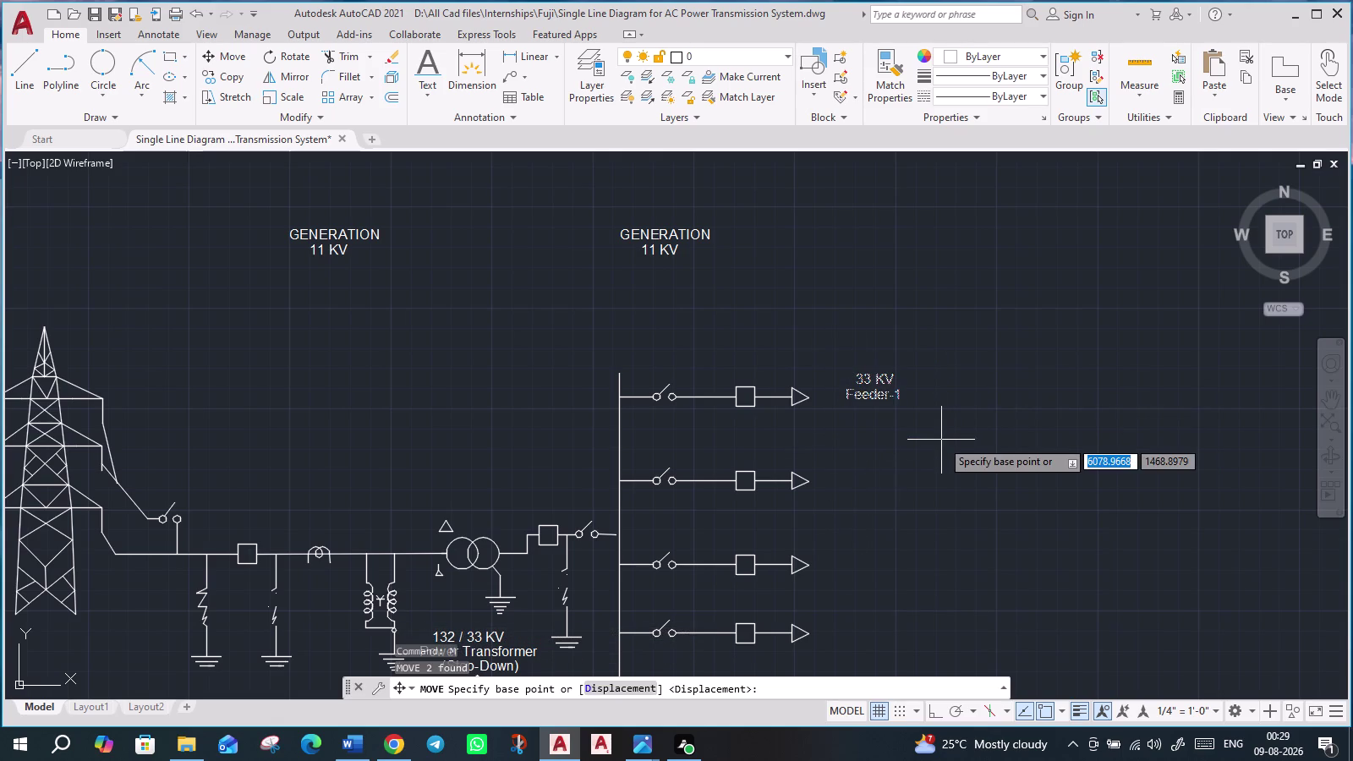
click(848, 397)
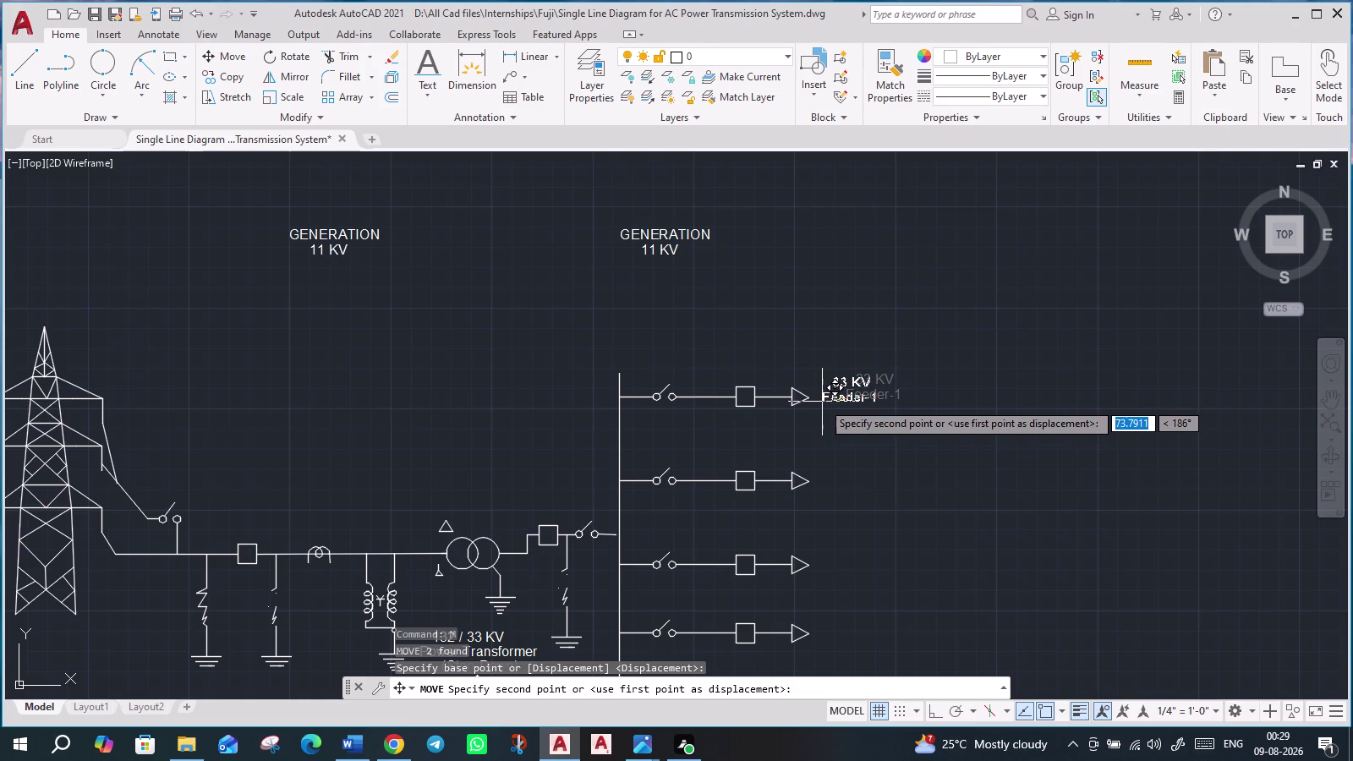
click(820, 402)
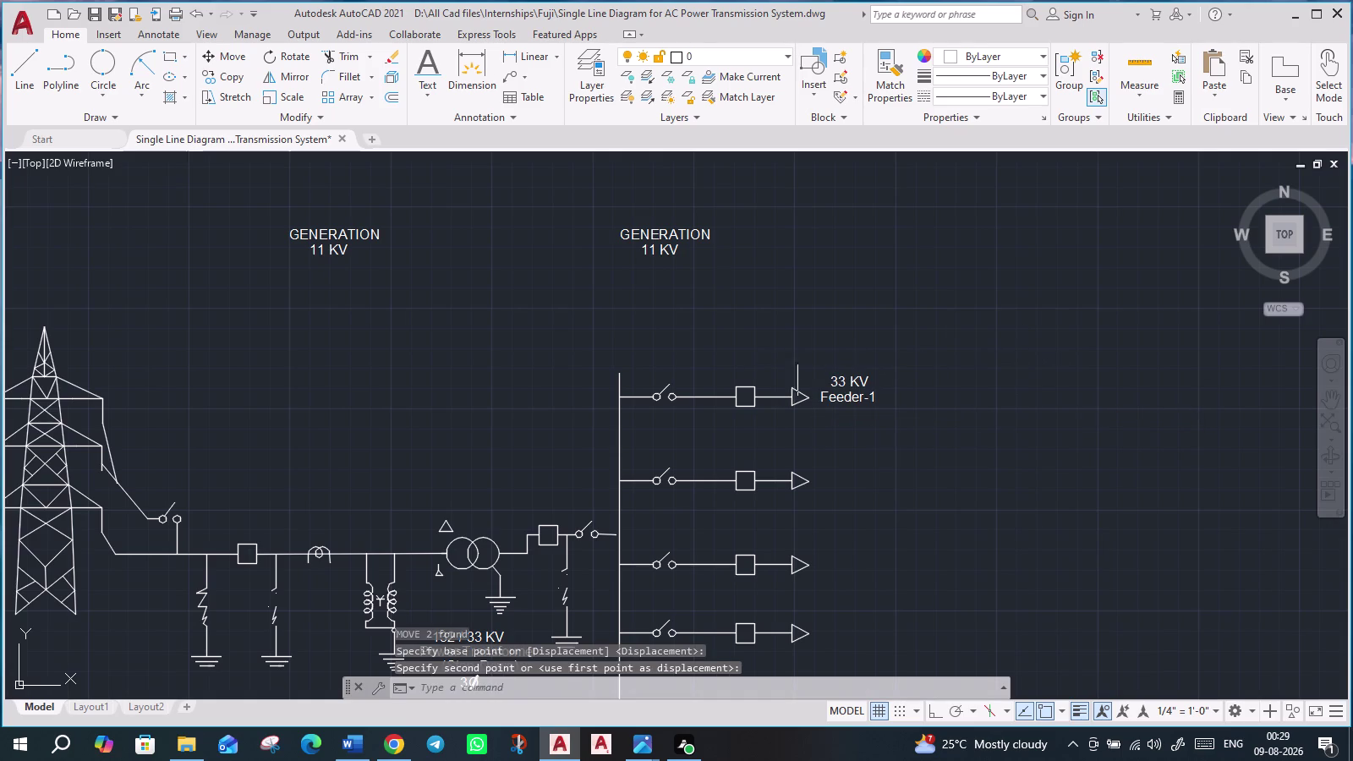
Reselect both lines of the 33 KV Feeder-1 label and start COPY.
click(826, 360)
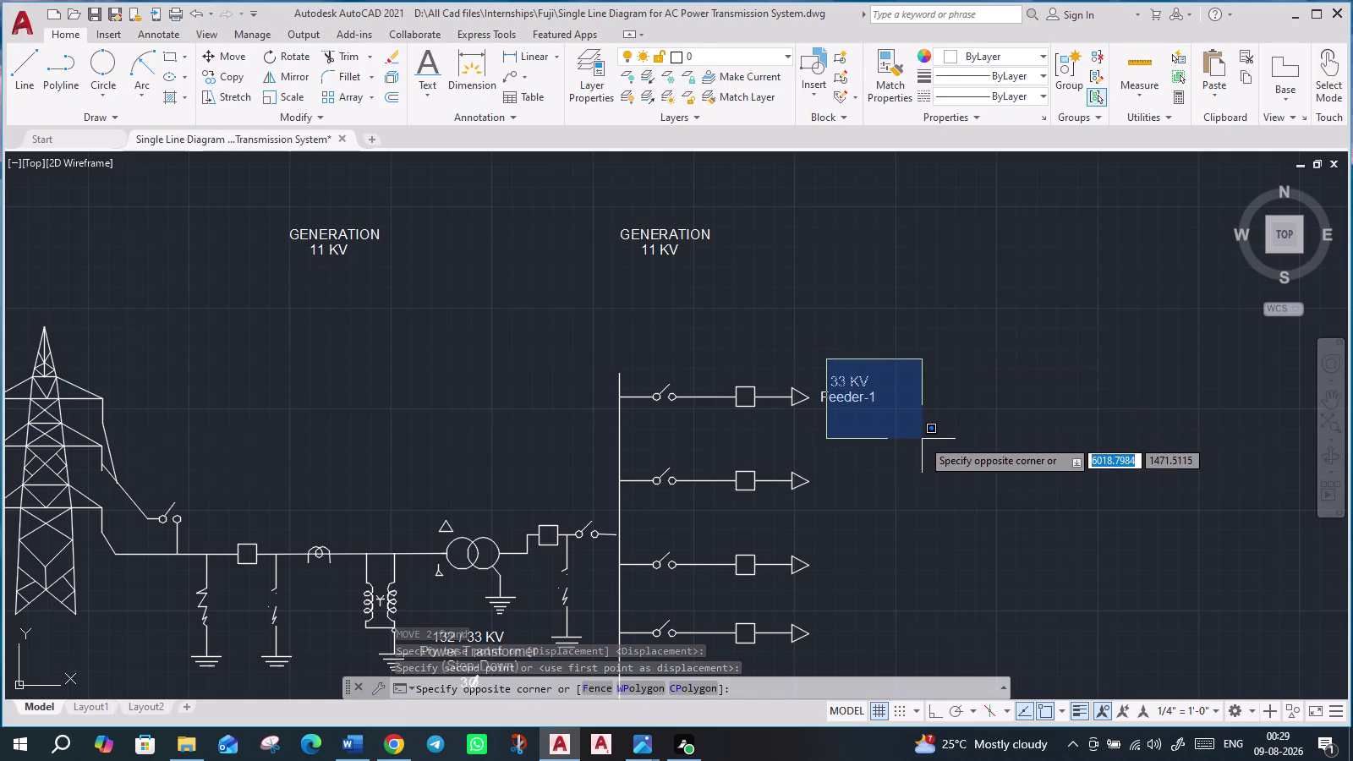
click(922, 439)
key(Escape)
drag(919, 439, 900, 428)
click(823, 375)
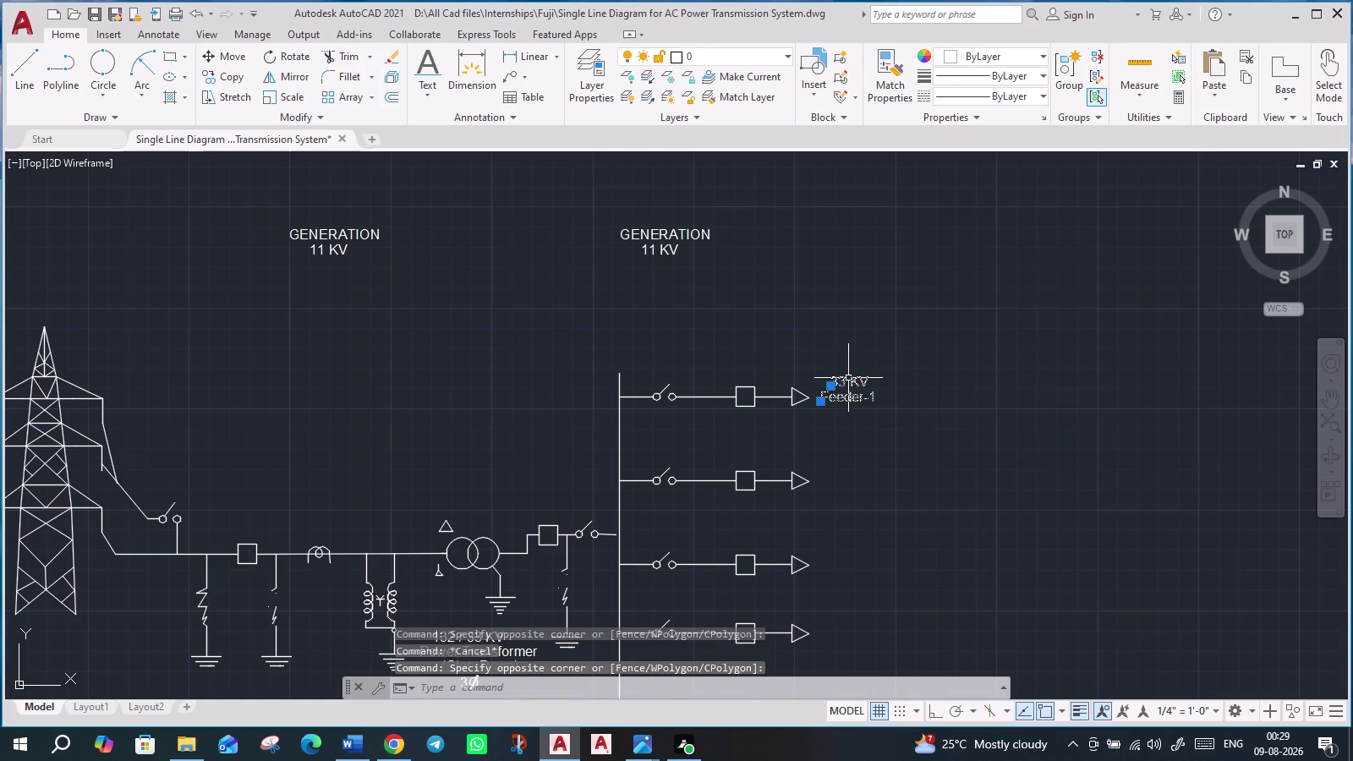
key(c)
key(o)
key(Return)
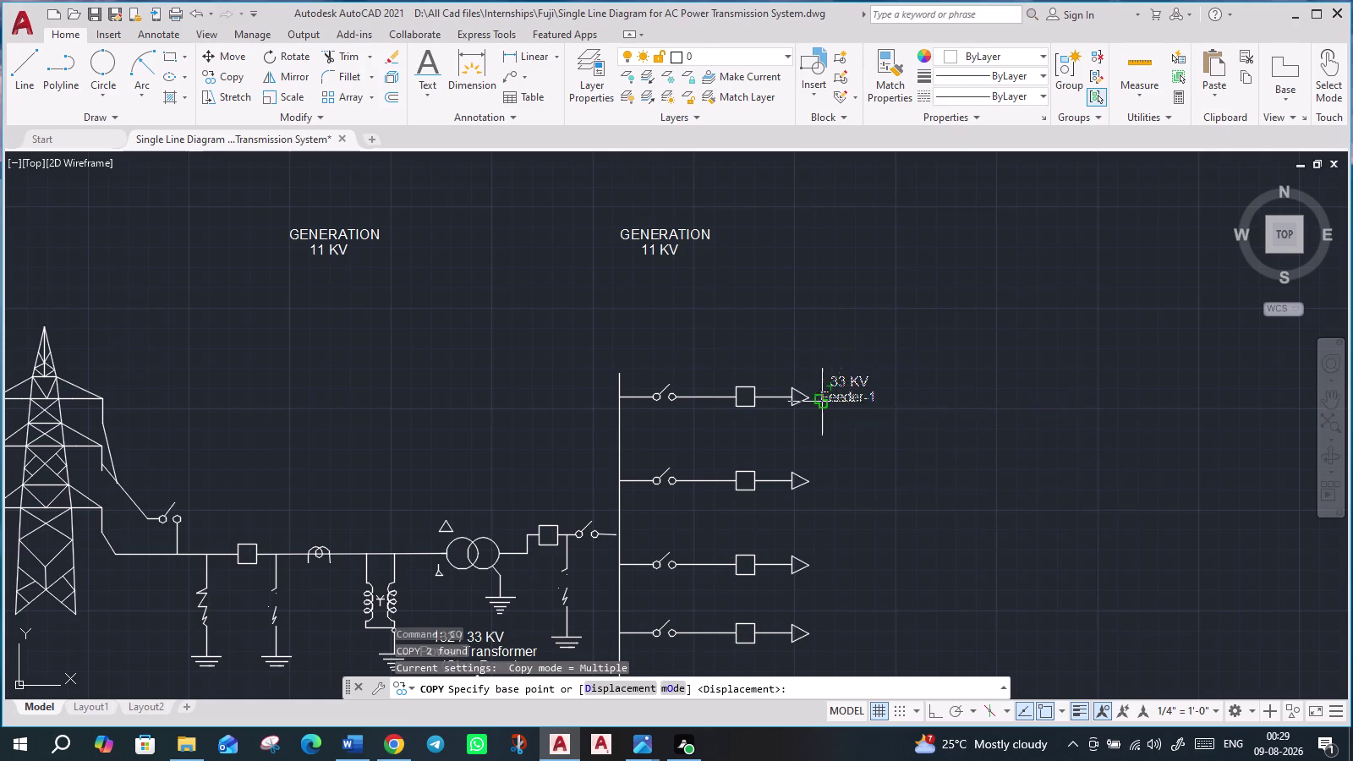
Place label copies beside the second to fourth feeders and three feeders below the transformer.
click(823, 402)
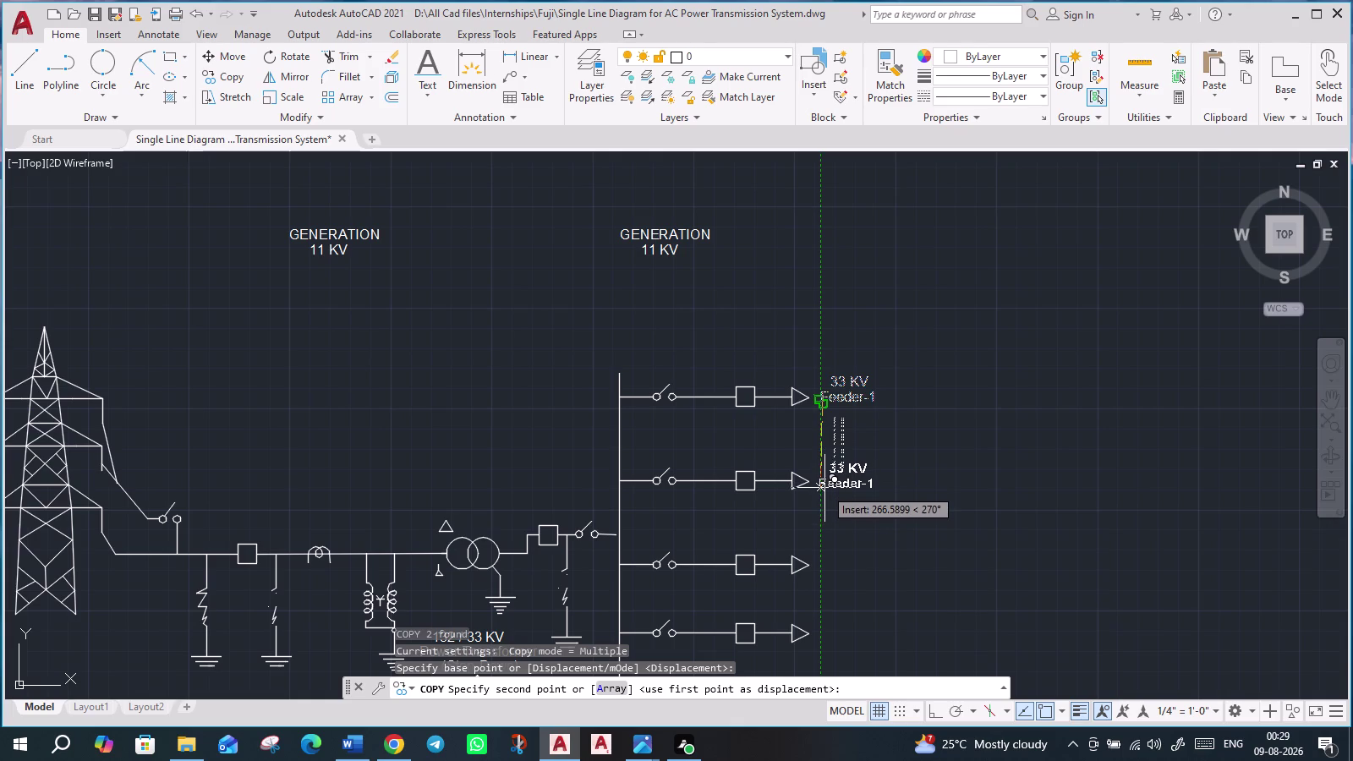
click(827, 486)
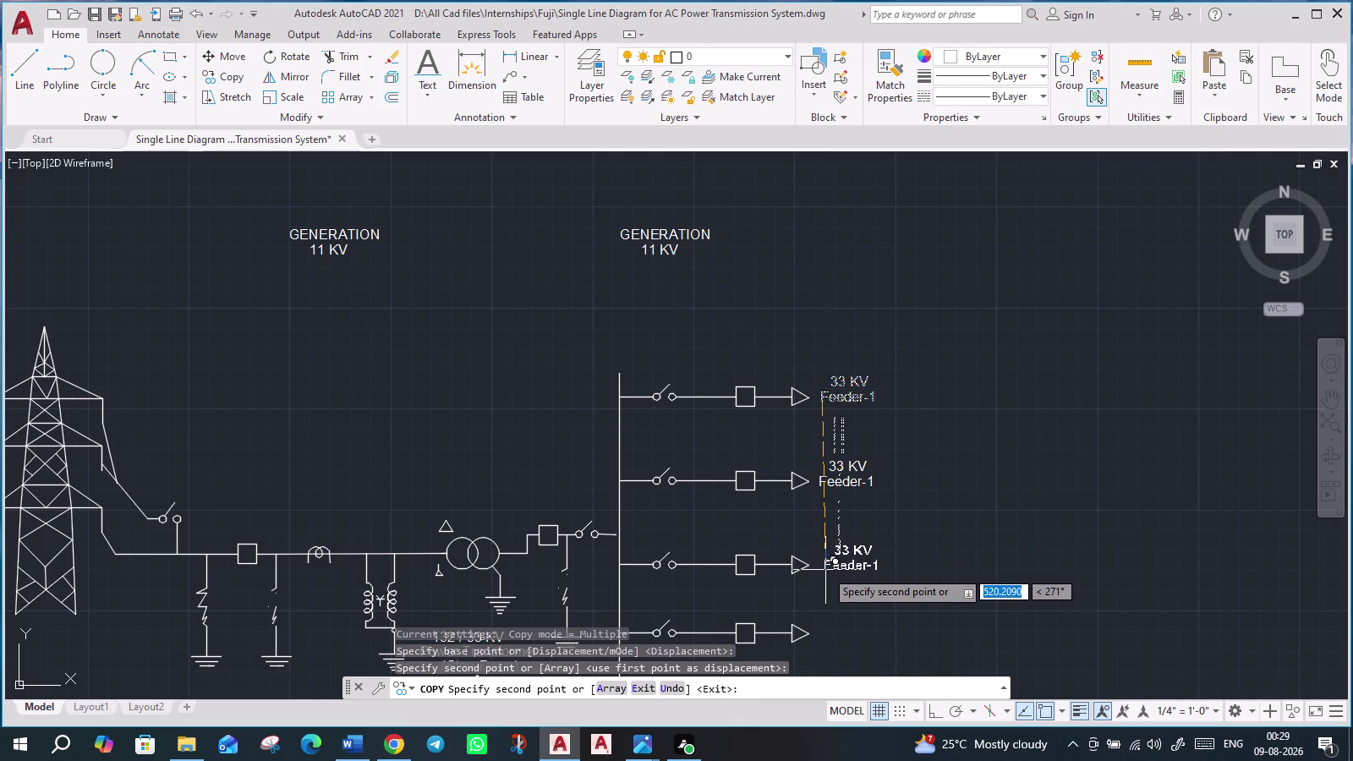
click(826, 567)
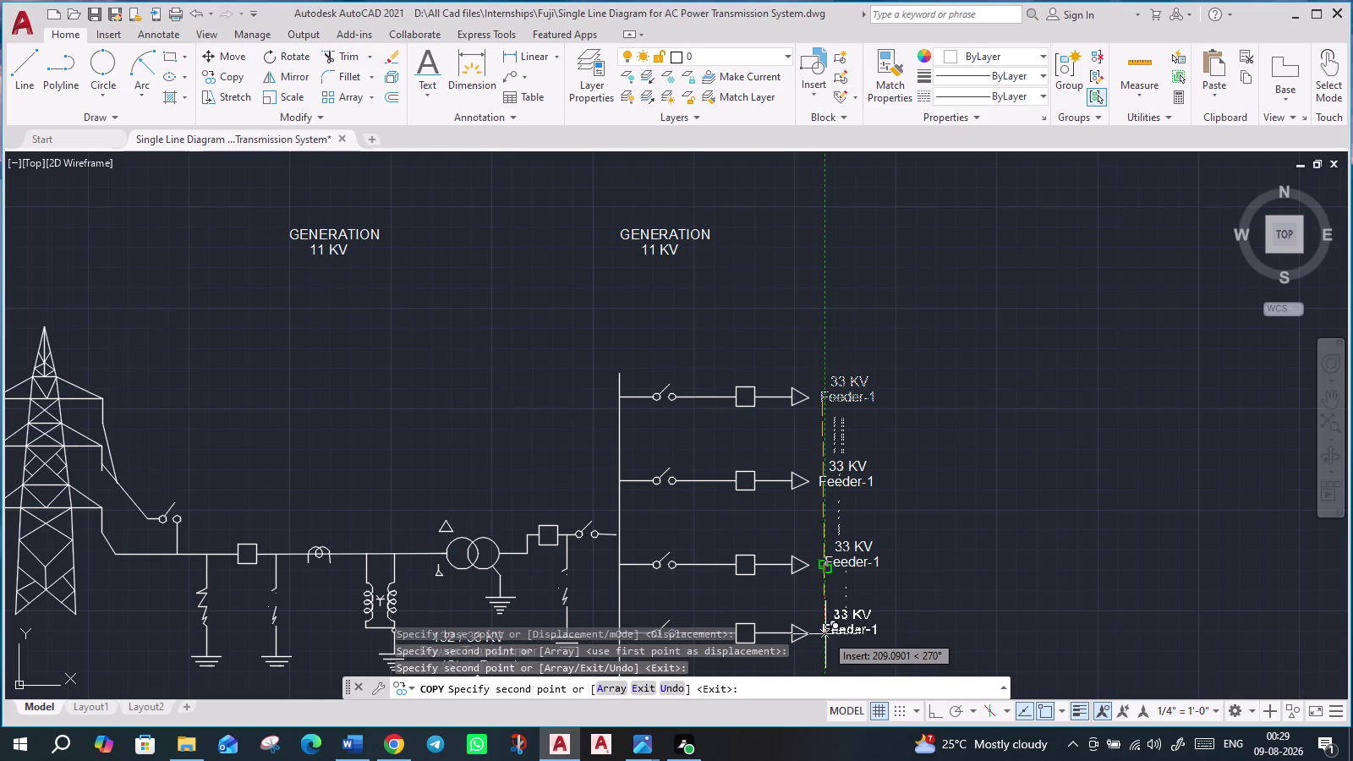
click(826, 637)
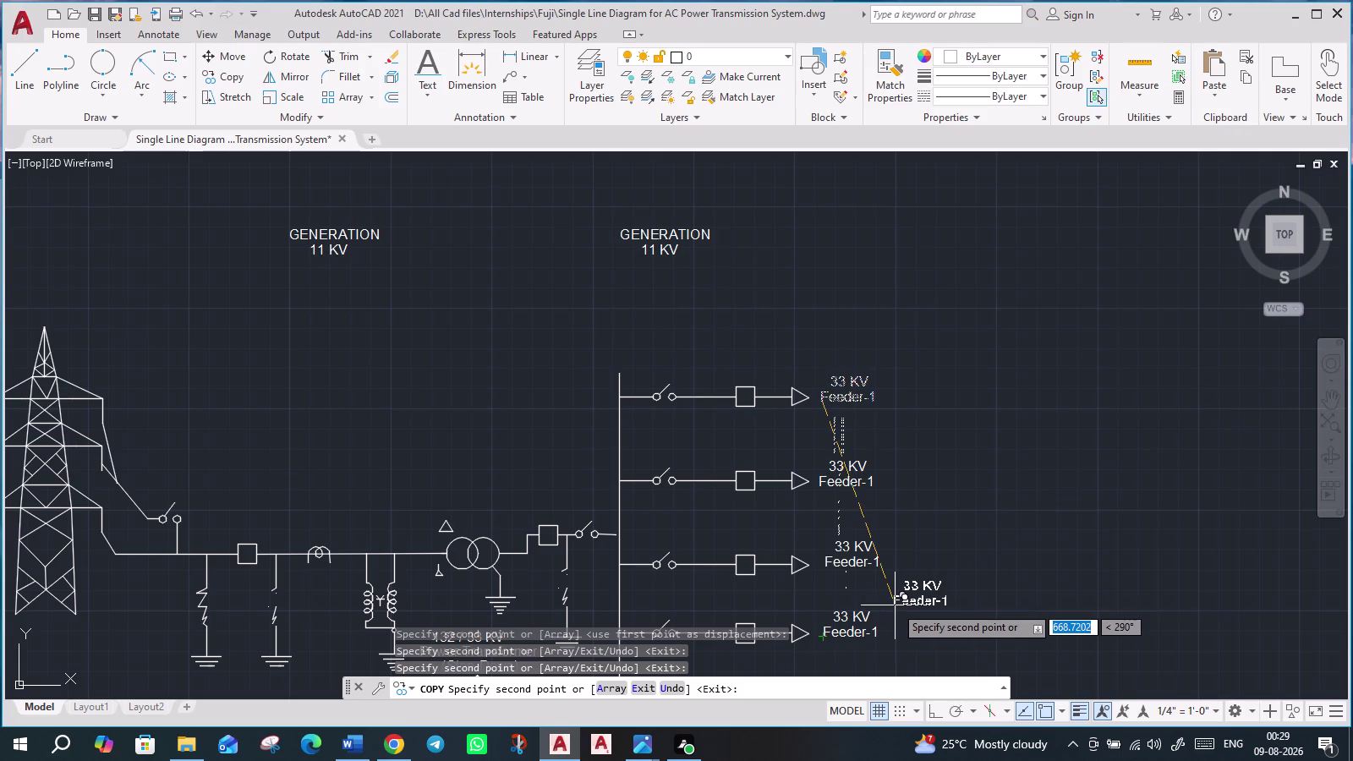
middle_drag(878, 681, 878, 522)
middle_drag(892, 608, 896, 578)
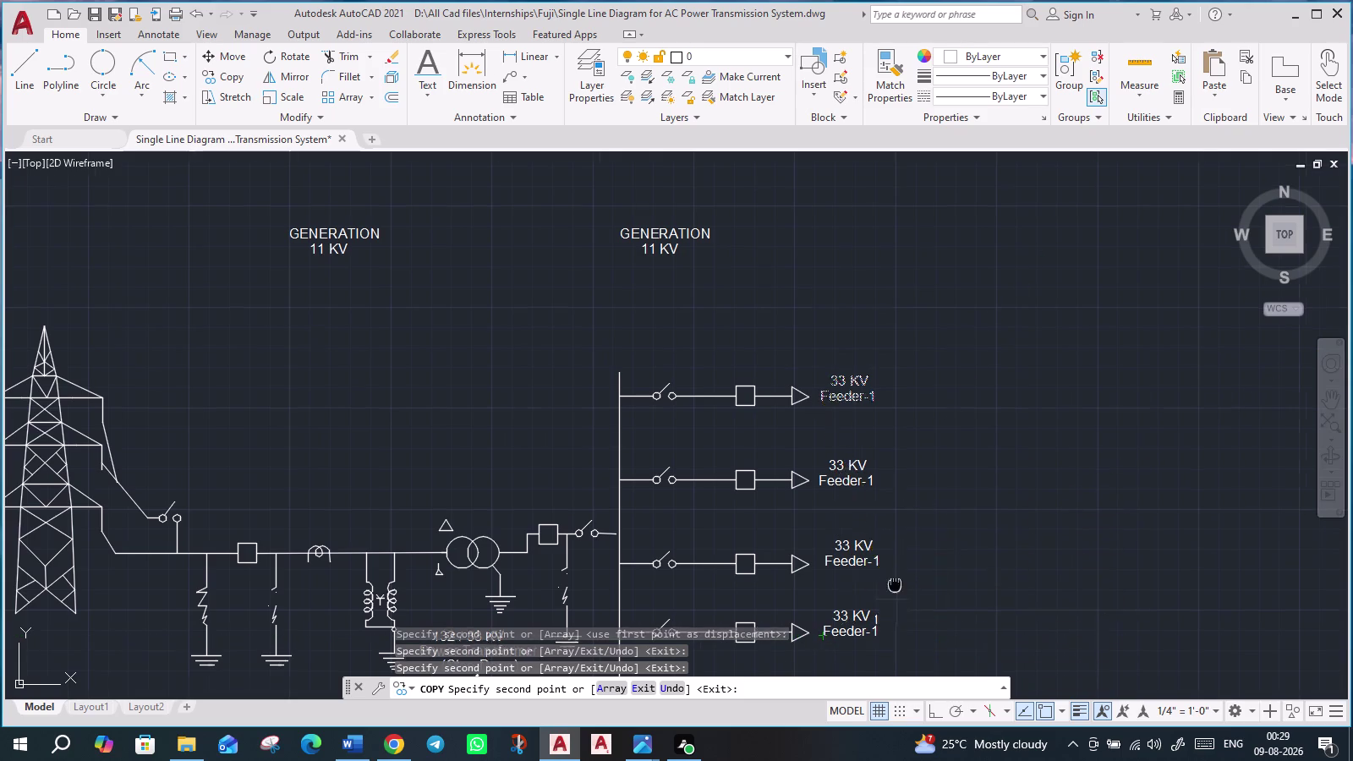
middle_drag(897, 578, 930, 317)
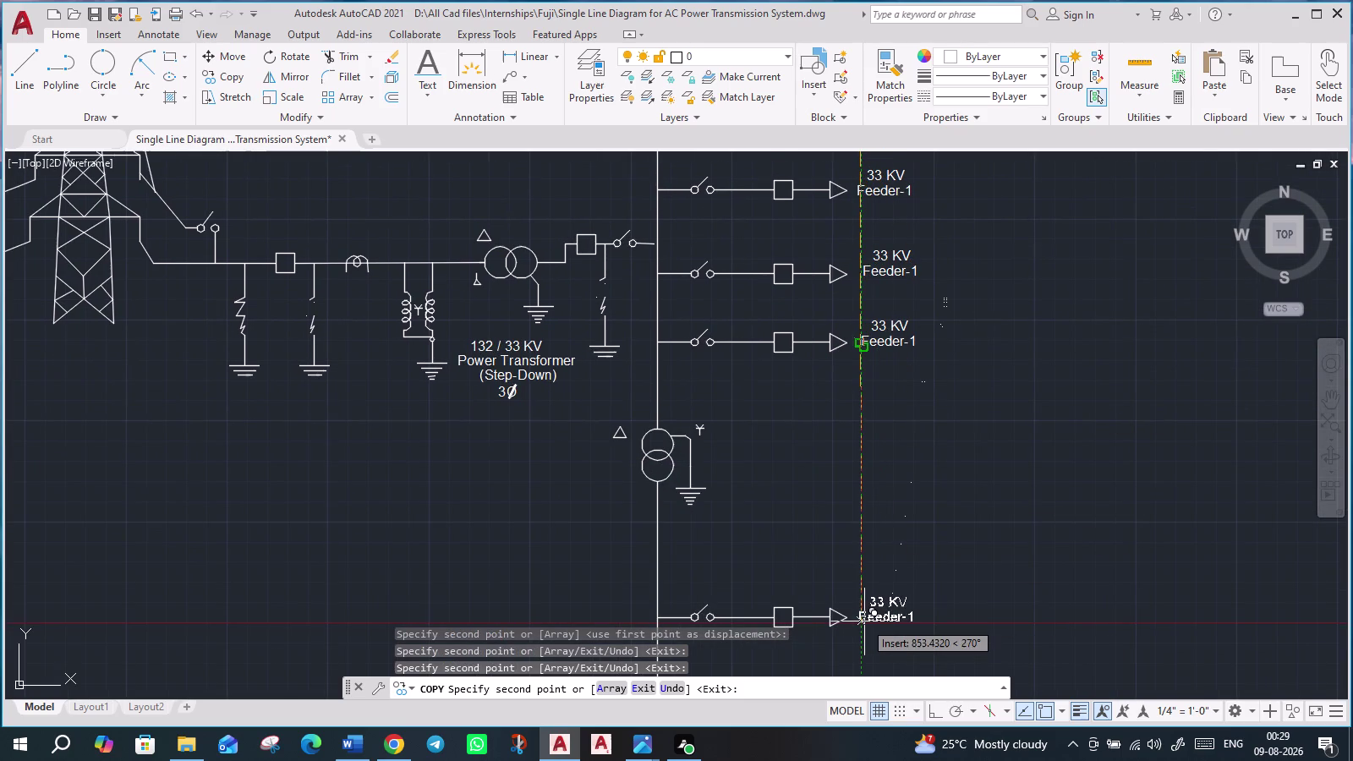
click(865, 622)
middle_drag(877, 642, 887, 437)
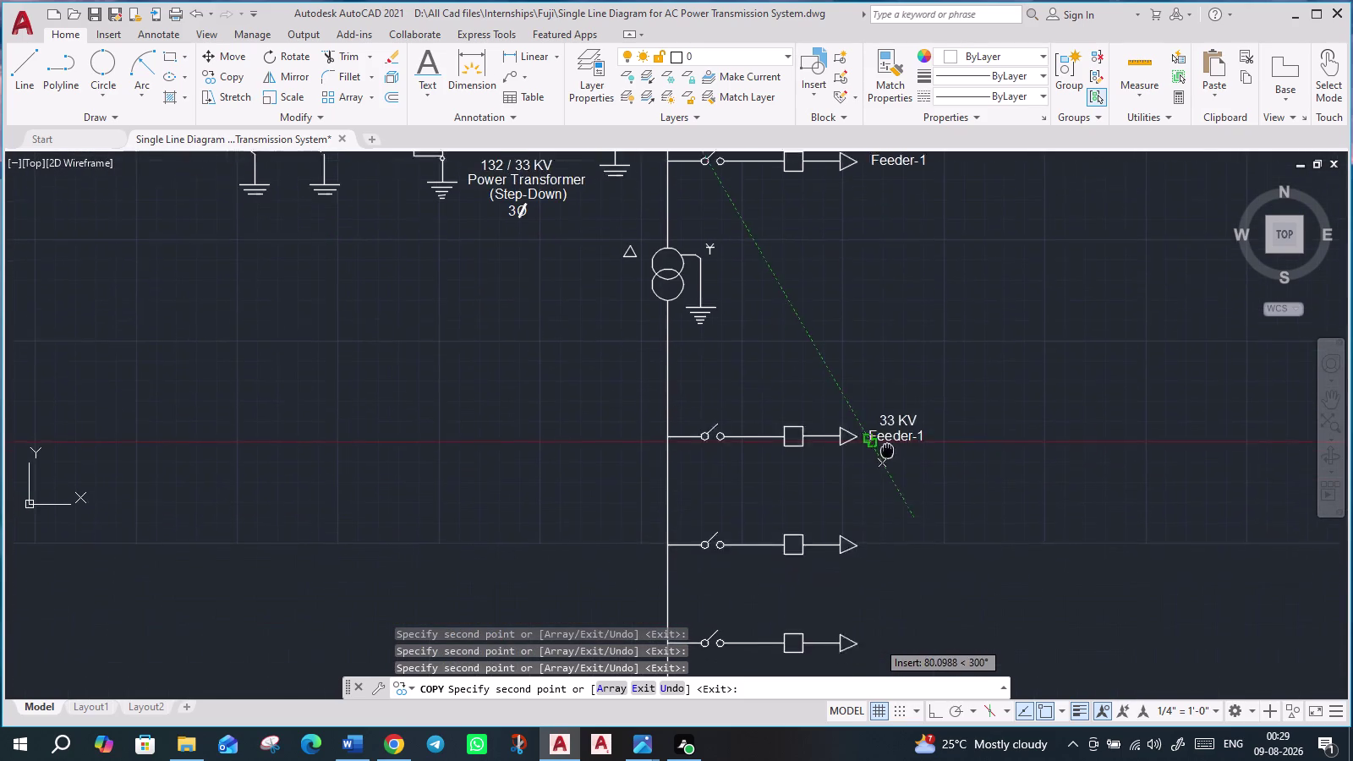
middle_drag(887, 437, 887, 431)
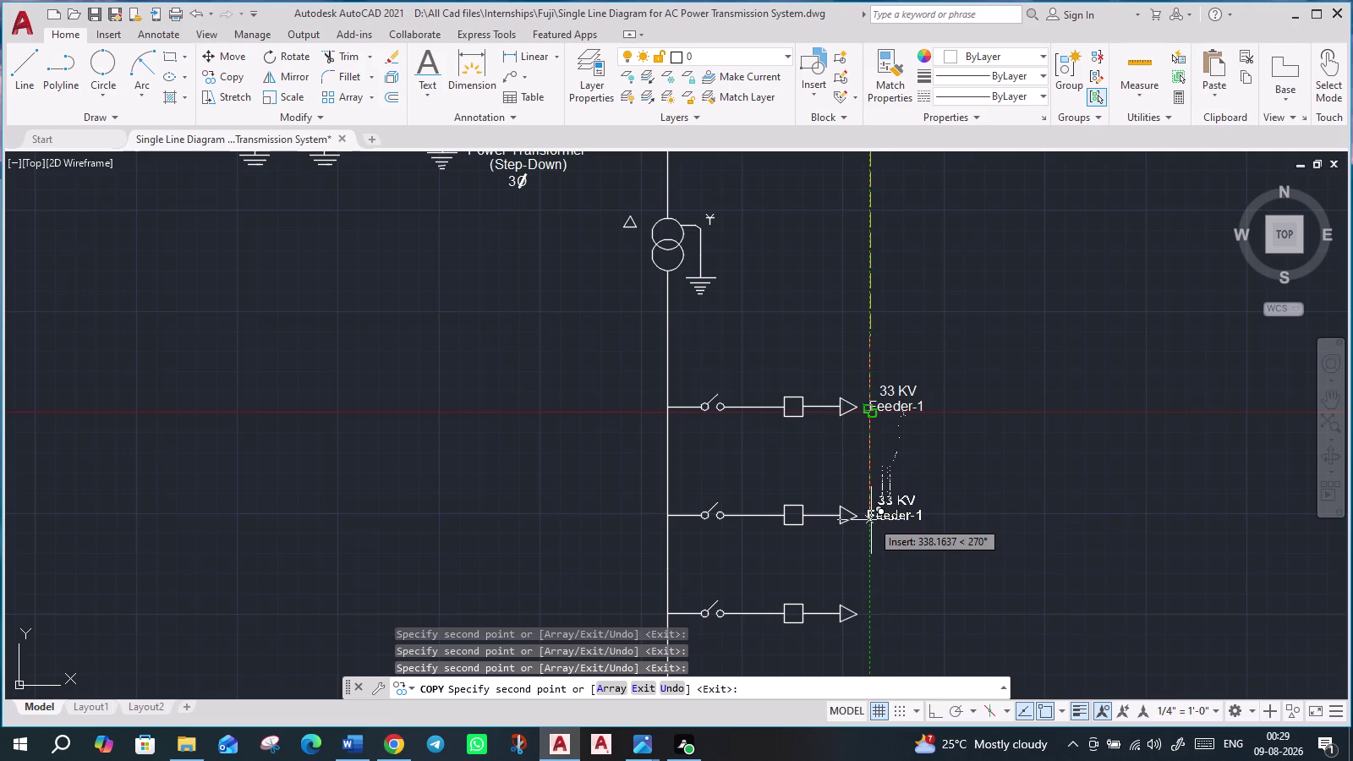
click(871, 520)
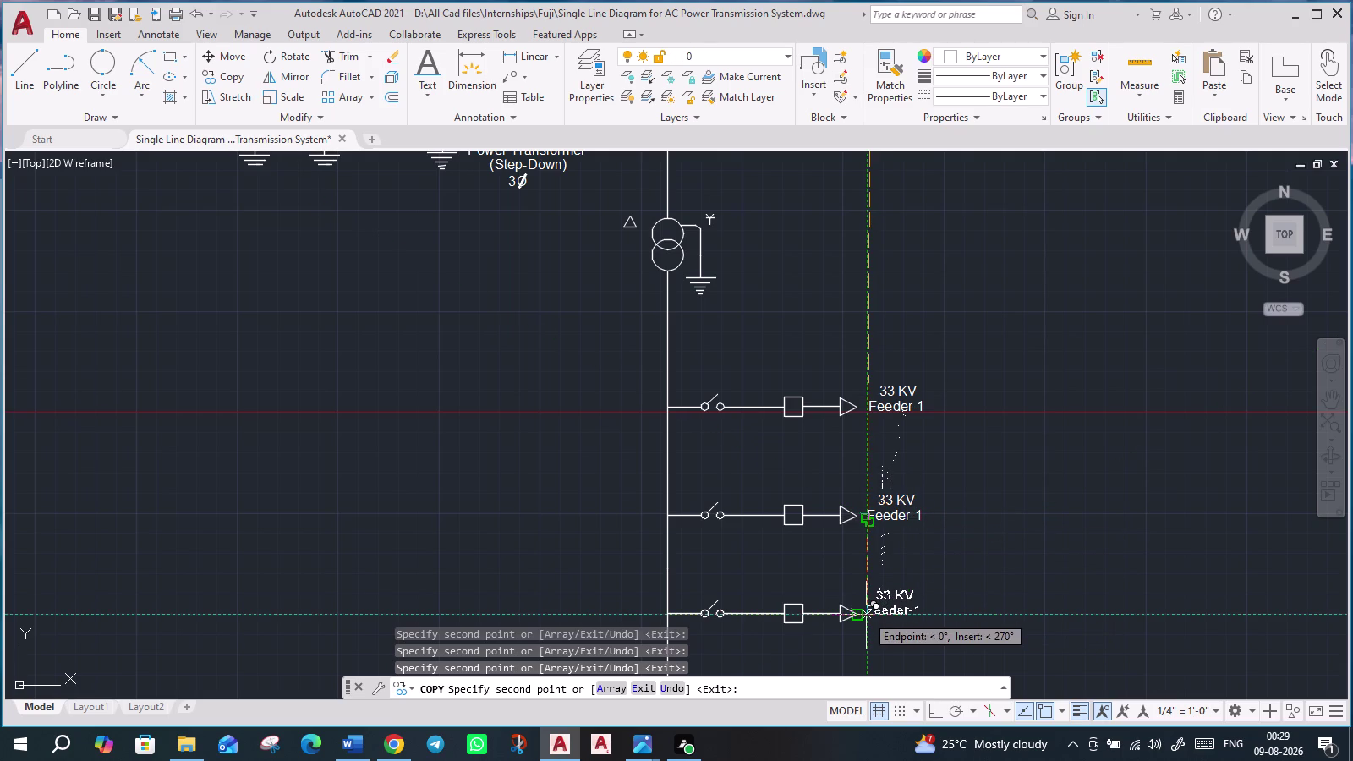
click(866, 615)
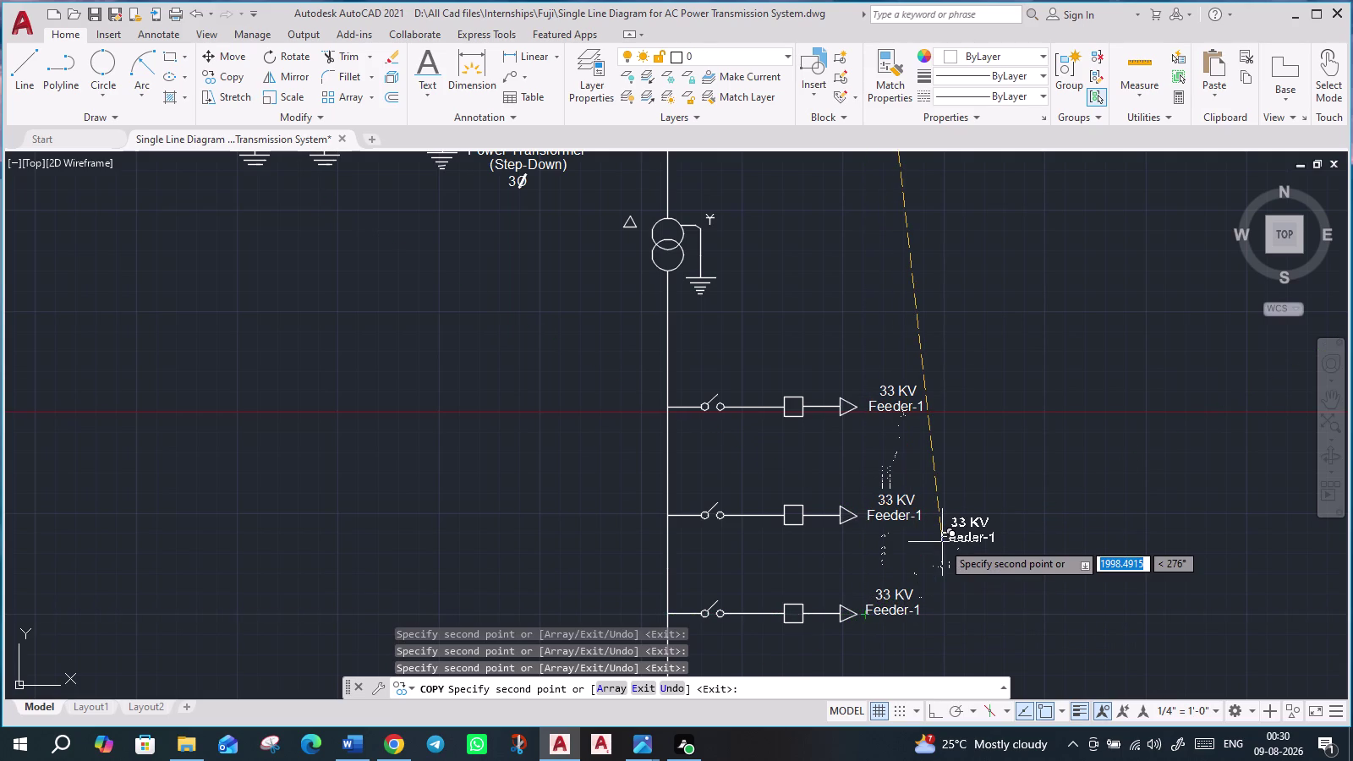